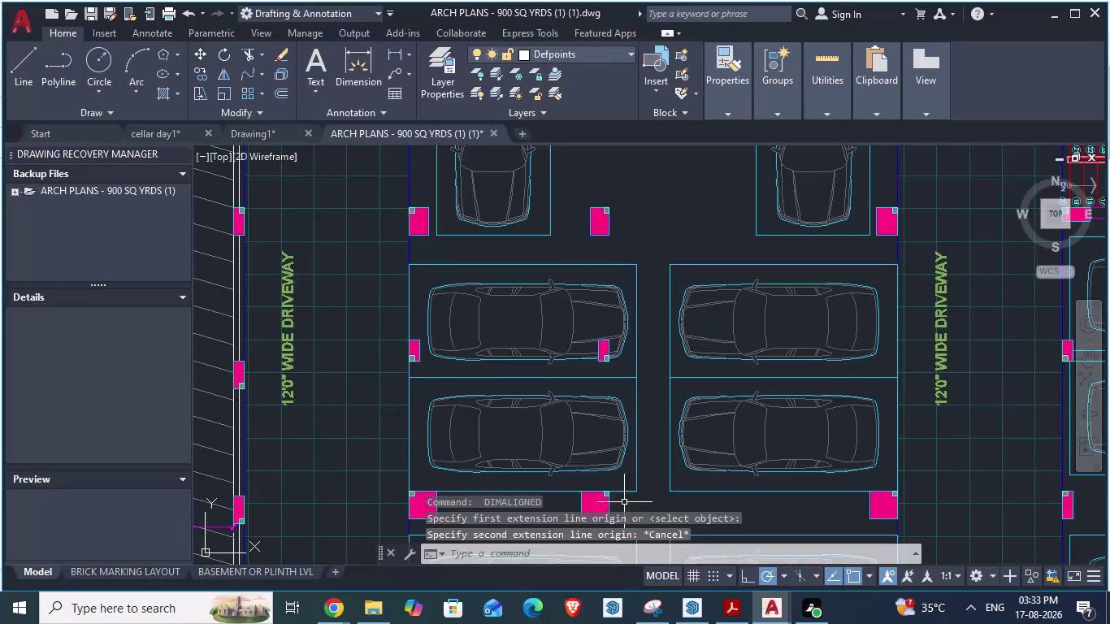
Measure the aligned distance from the cellar column corner to the plan's top edge.
key(space)
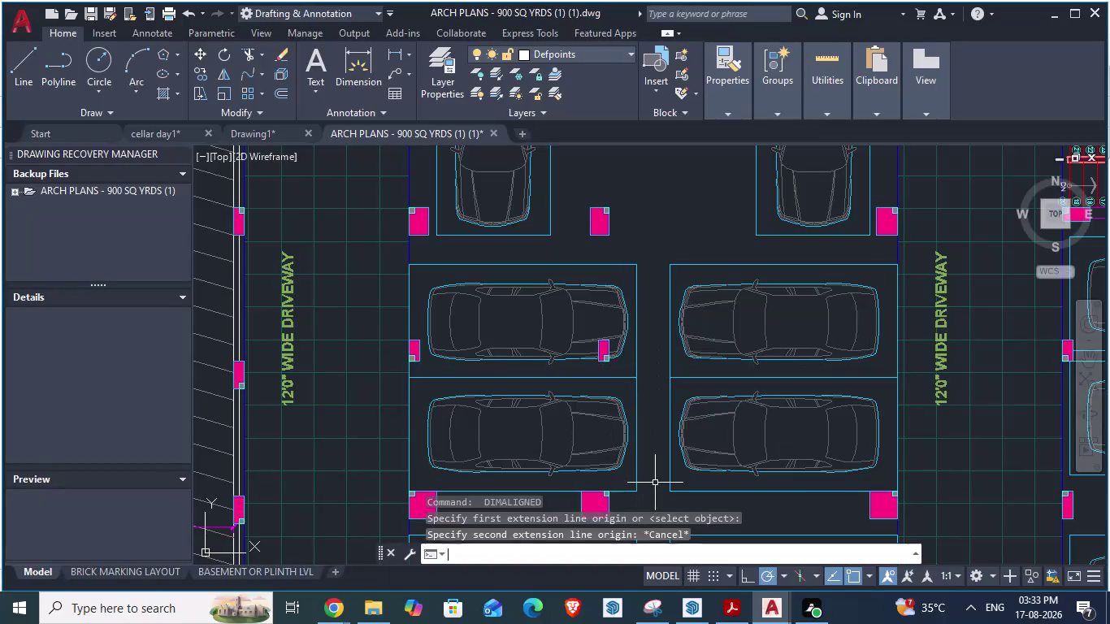
click(608, 487)
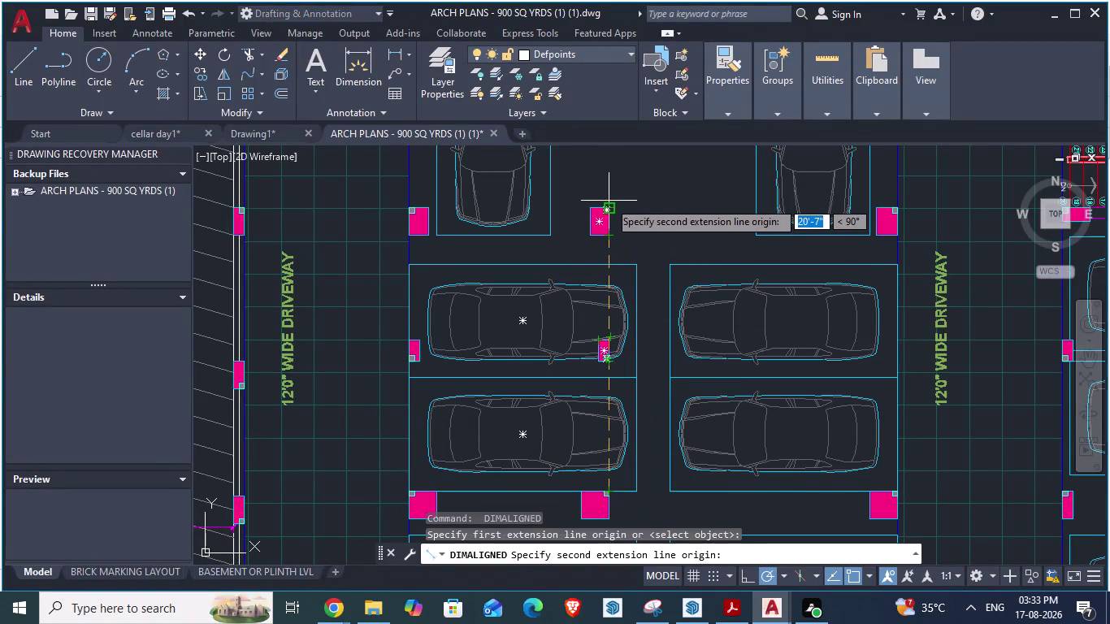
scroll(down, 3)
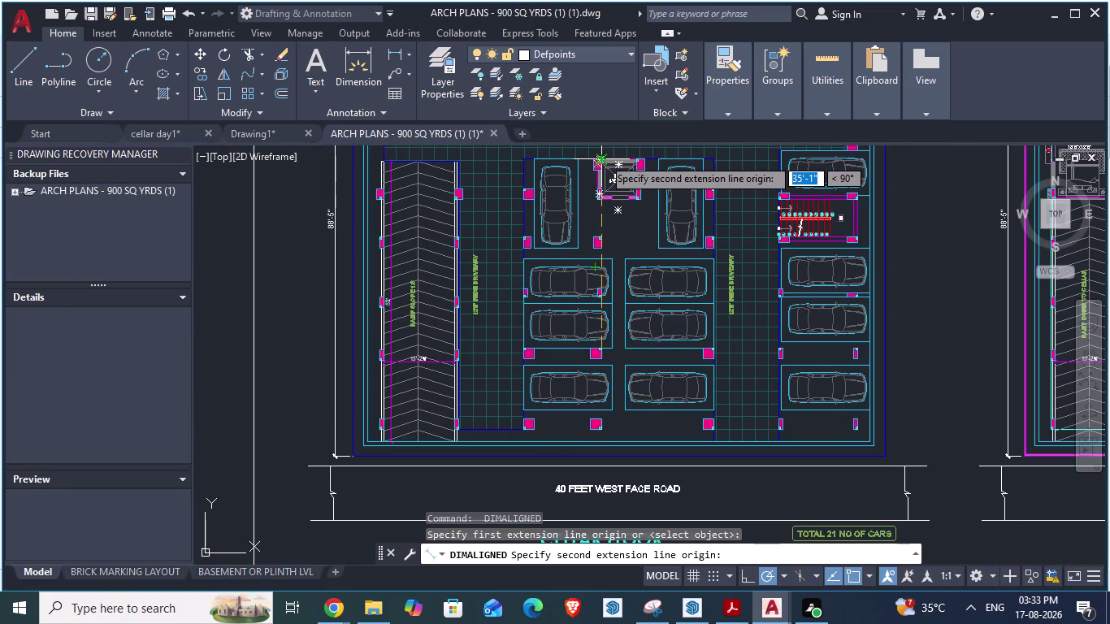
scroll(up, 3)
scroll(down, 3)
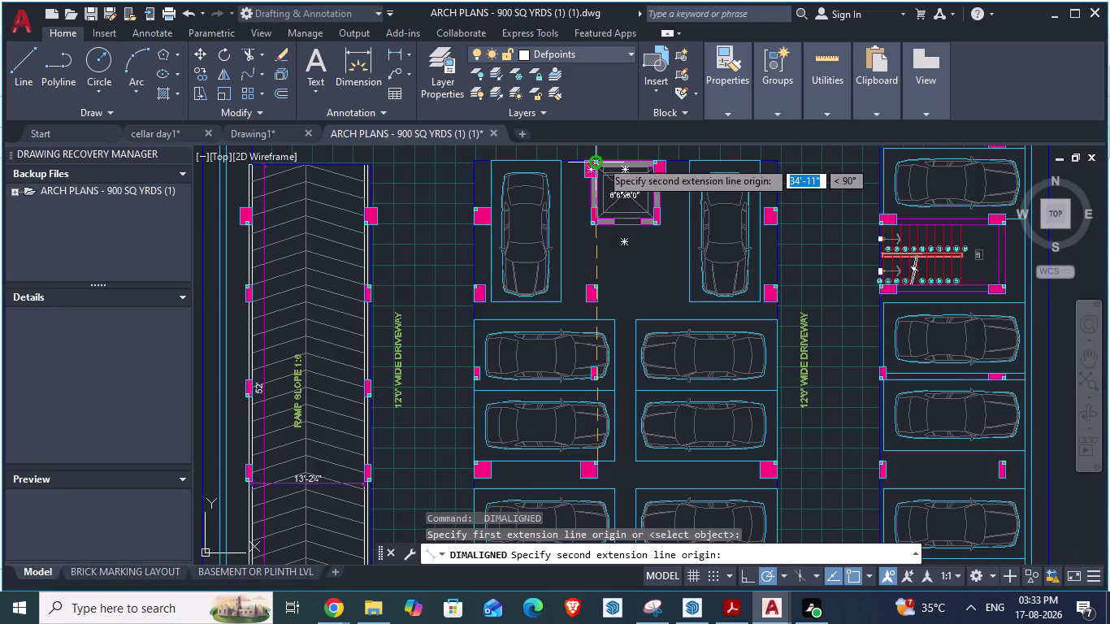
scroll(down, 3)
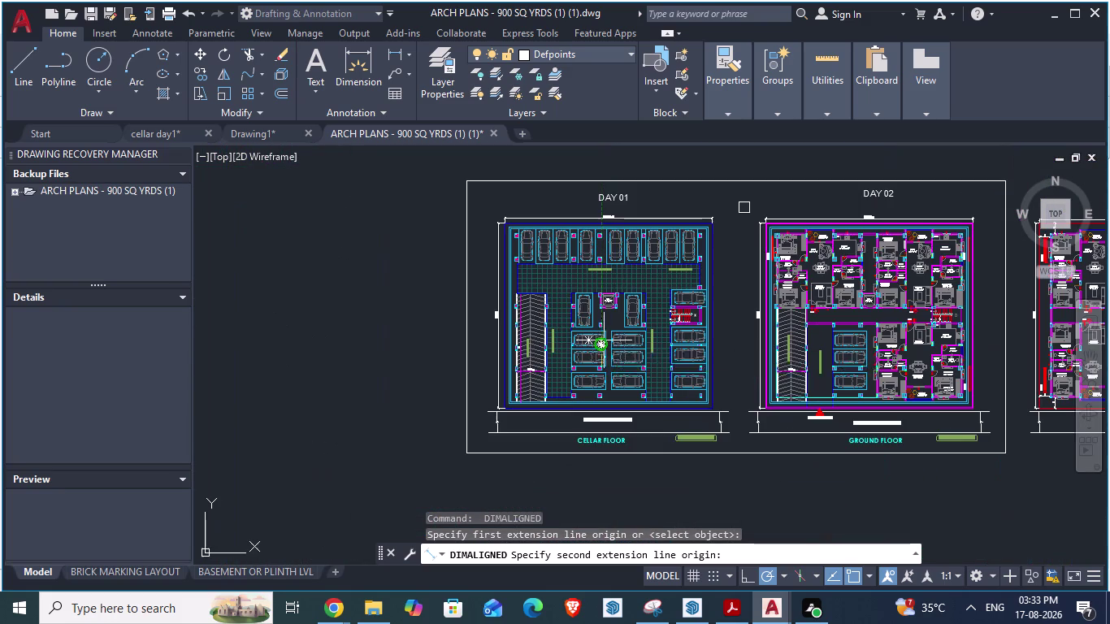
scroll(up, 3)
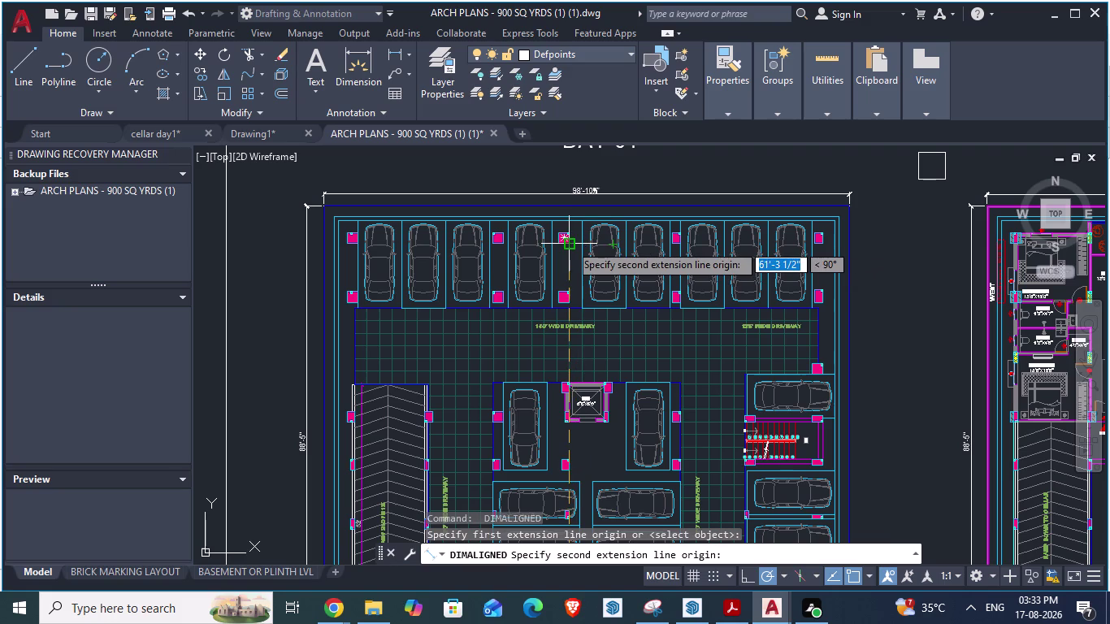
scroll(down, 3)
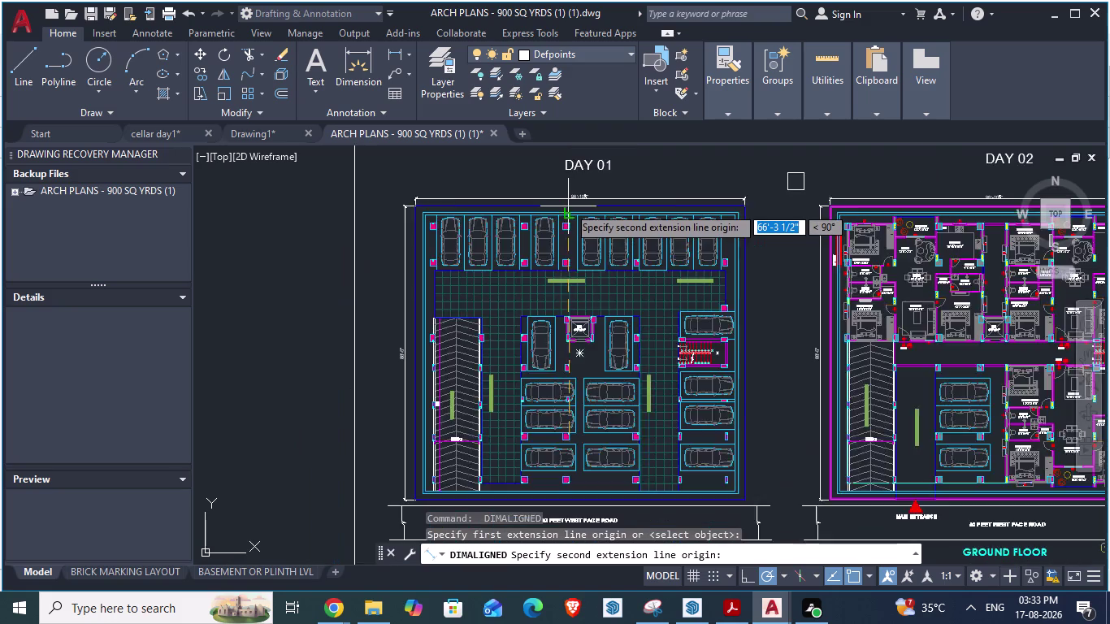
scroll(down, 3)
scroll(up, 3)
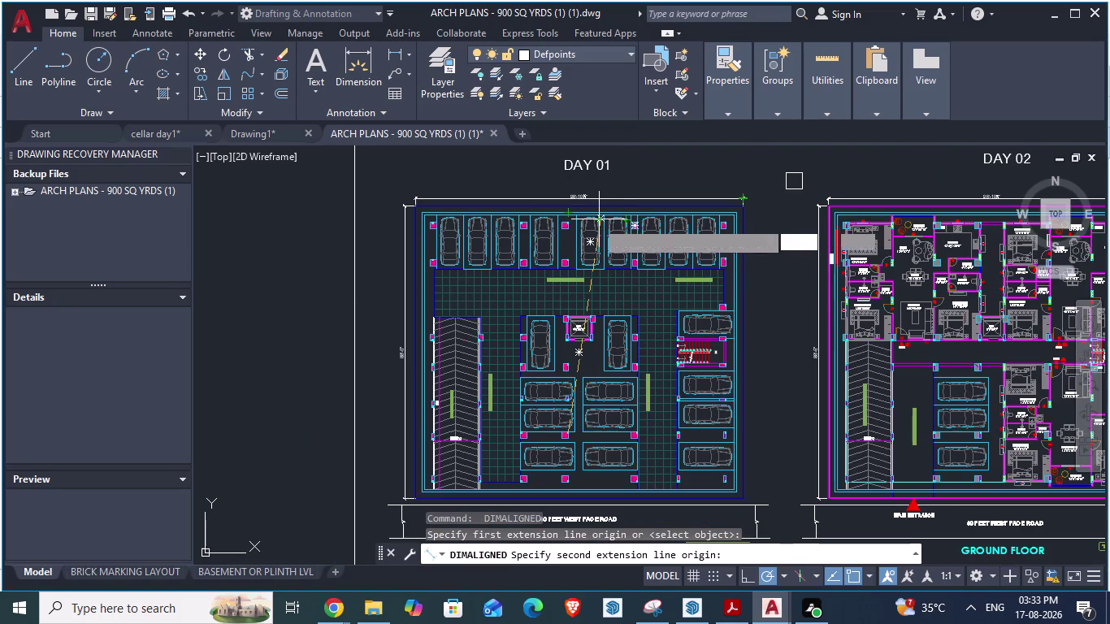
key(Escape)
Zoom around the floor plan, then switch windows toward SketchUp.
scroll(up, 3)
scroll(down, 3)
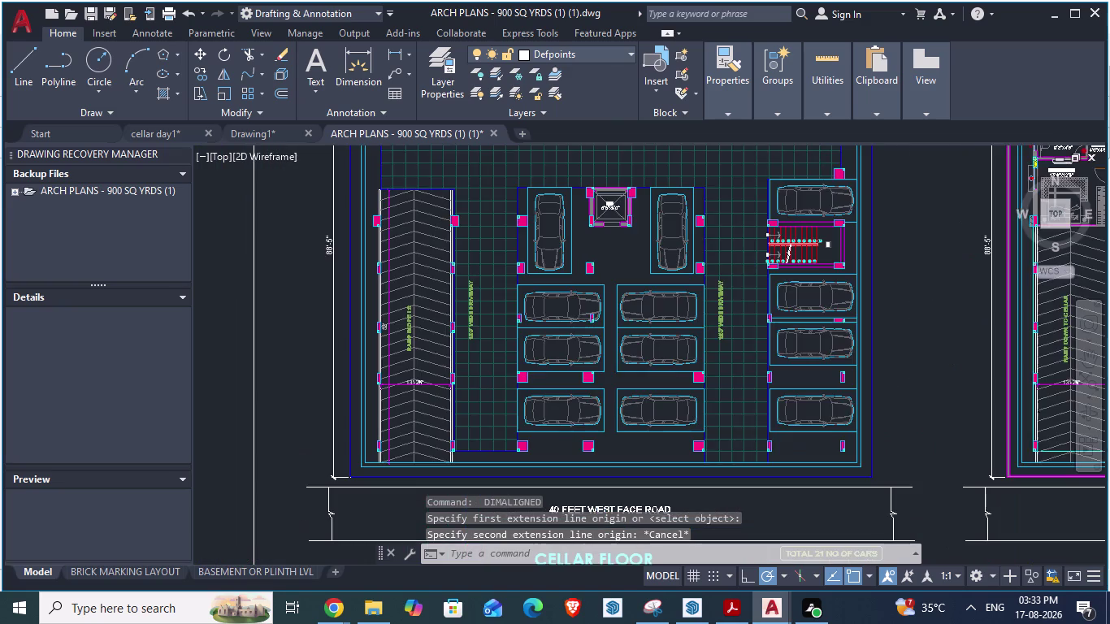
scroll(up, 3)
scroll(up, 3)
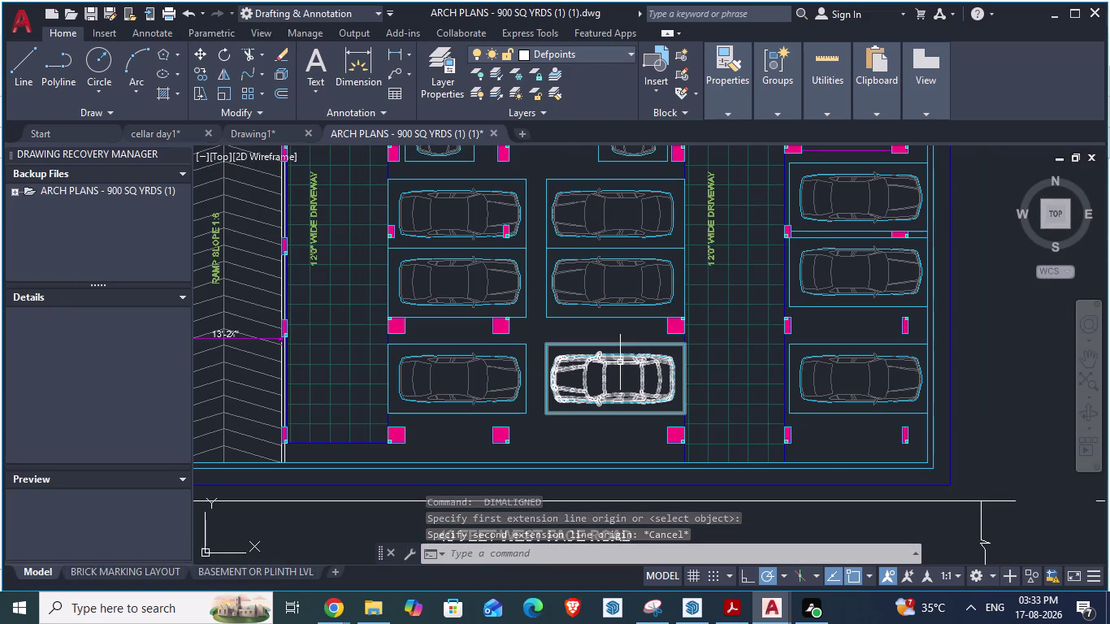
scroll(down, 3)
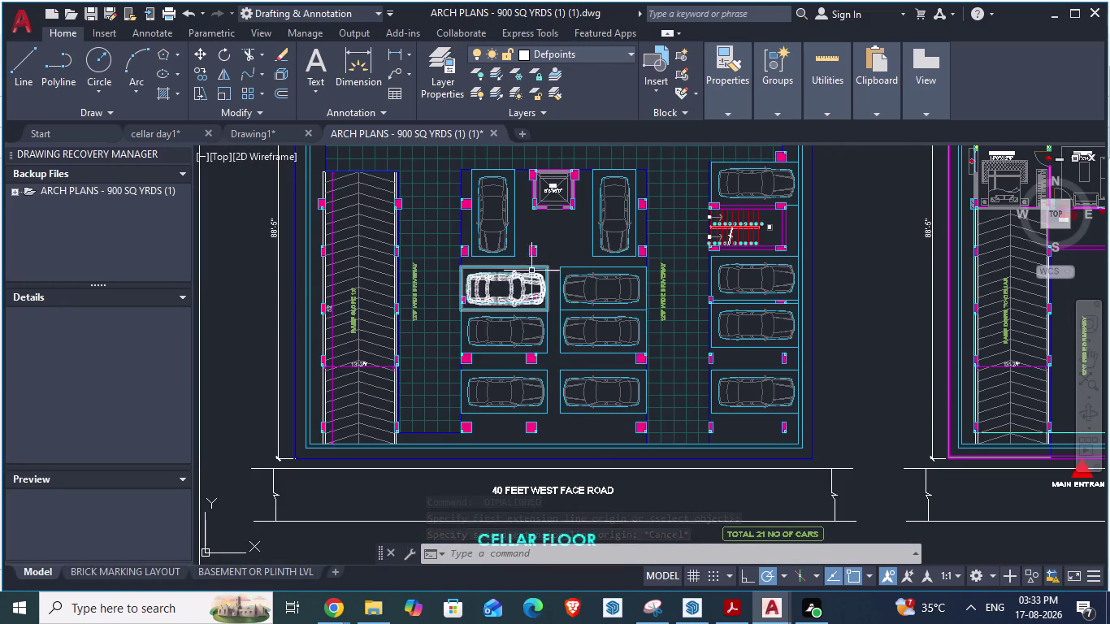
scroll(up, 3)
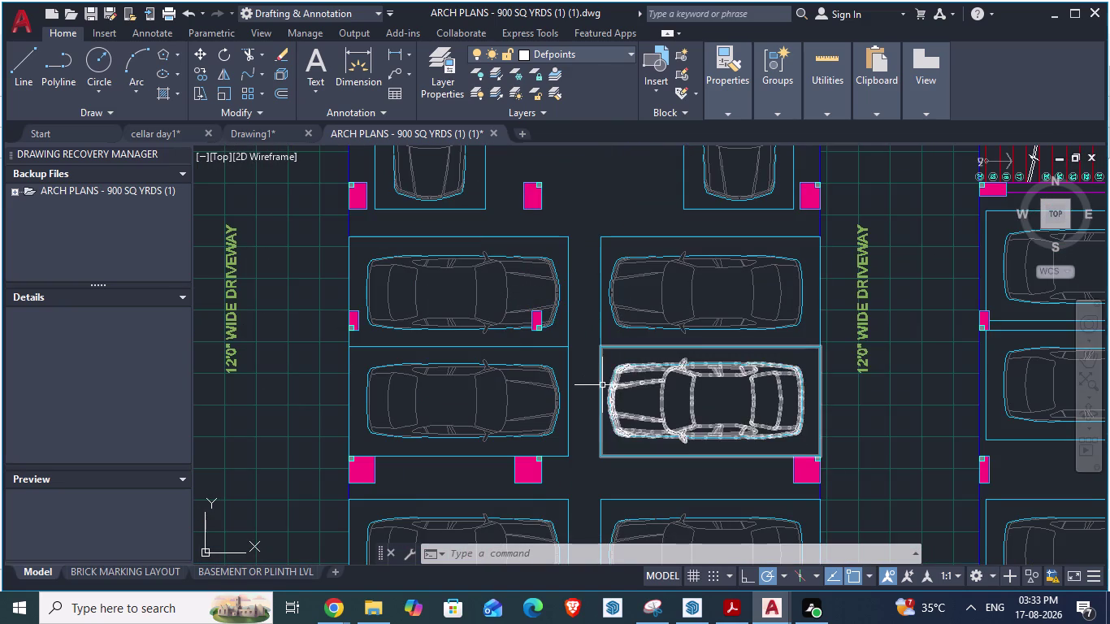
key(alt+Tab)
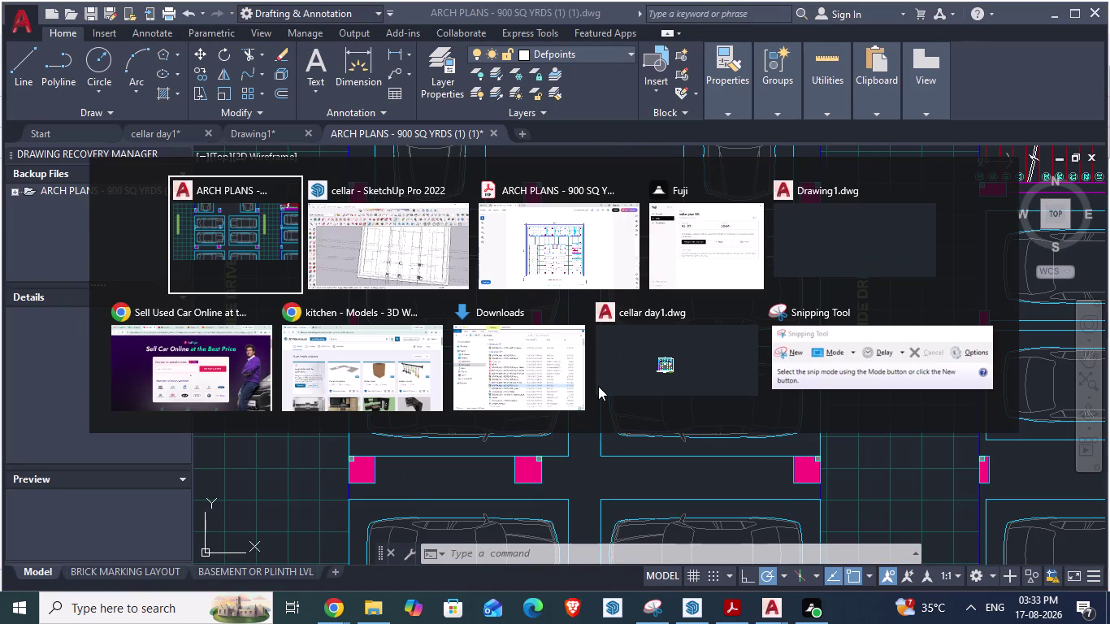
In SketchUp, orbit to a top-down view and zoom in on the column.
key(alt+Tab)
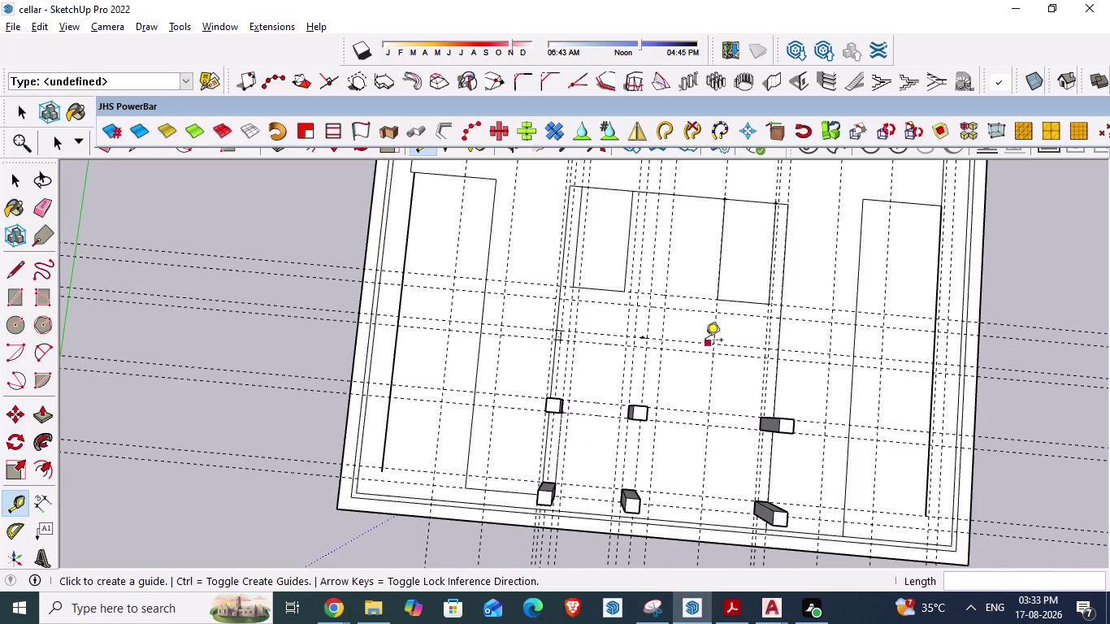
scroll(up, 3)
scroll(down, 3)
middle_drag(614, 410, 636, 423)
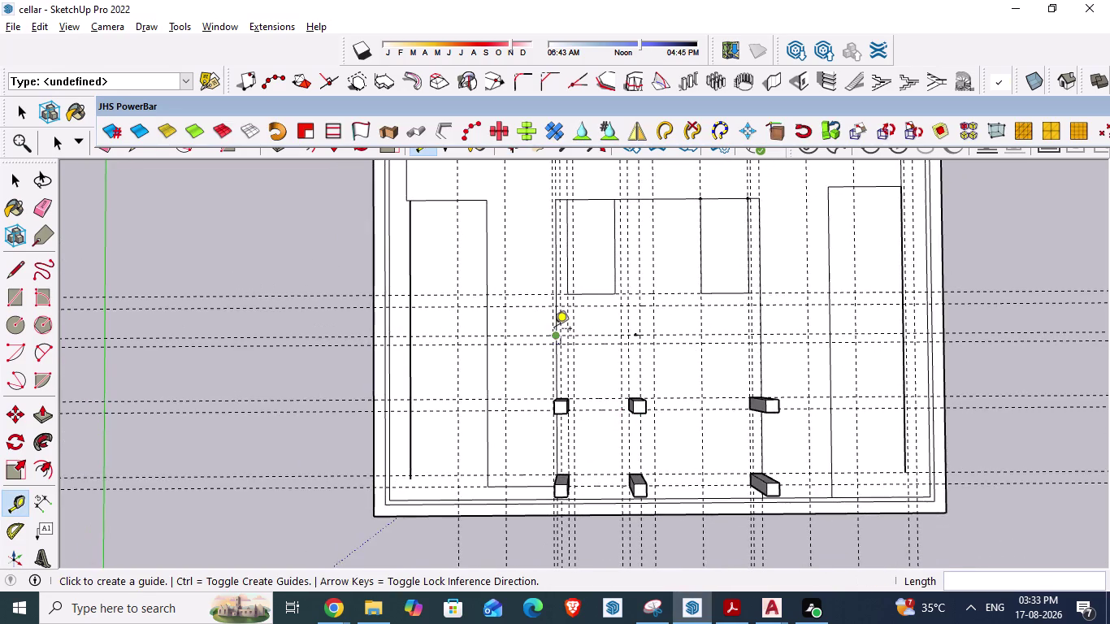
scroll(up, 3)
scroll(up, 3)
scroll(up, 3)
scroll(up, 3)
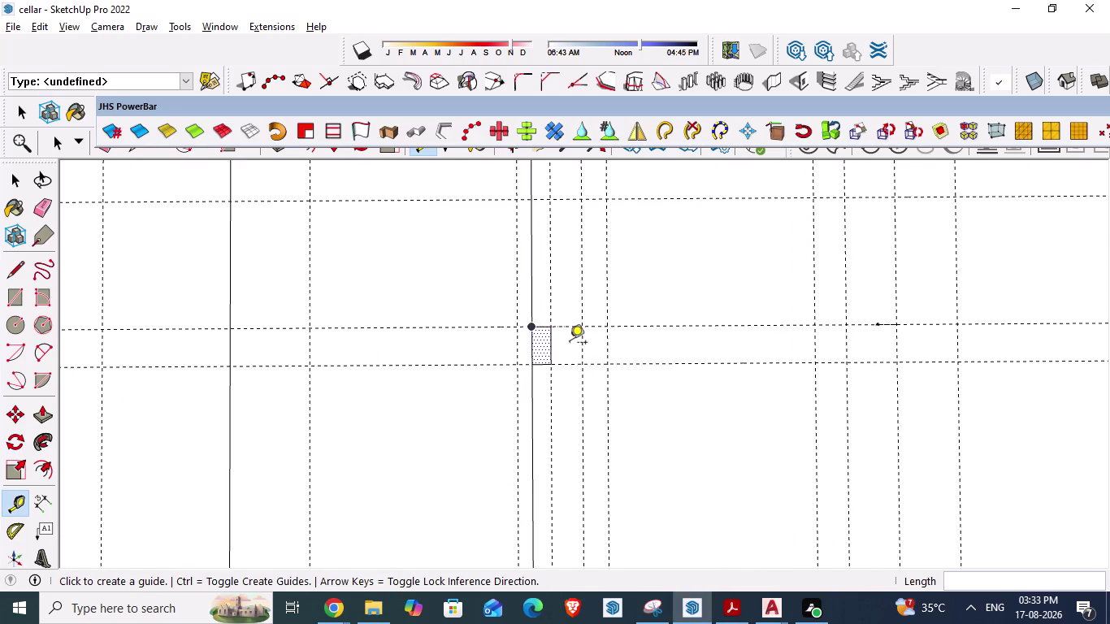
key(Escape)
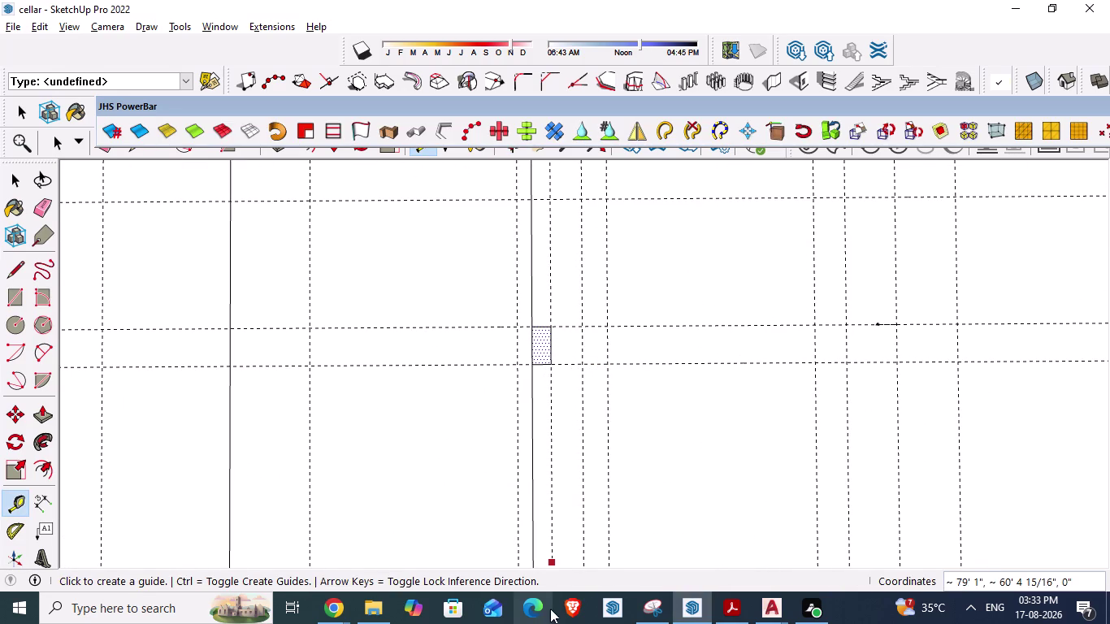
Clear the selection and bring up the 1001bit Build Wall dialog.
scroll(down, 3)
key(space)
scroll(down, 3)
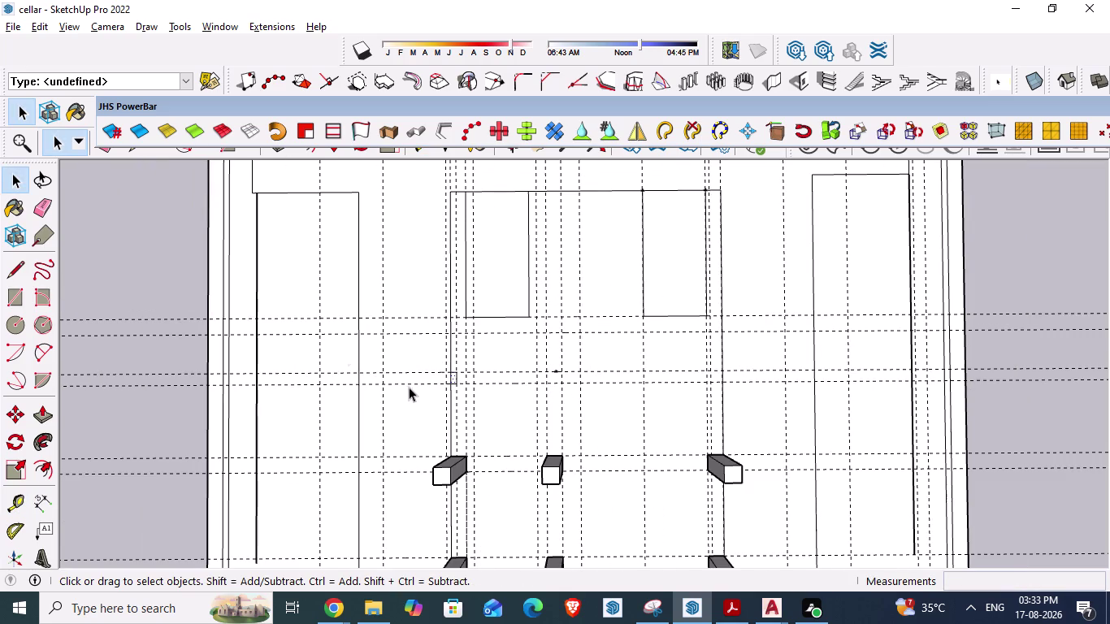
click(135, 252)
scroll(up, 3)
scroll(up, 3)
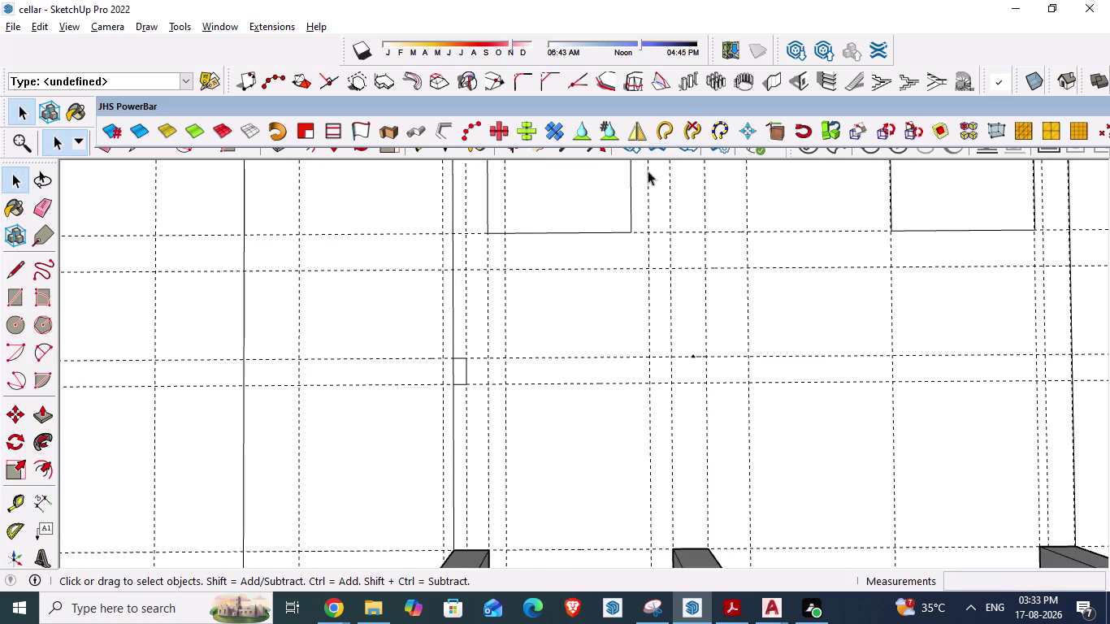
click(781, 75)
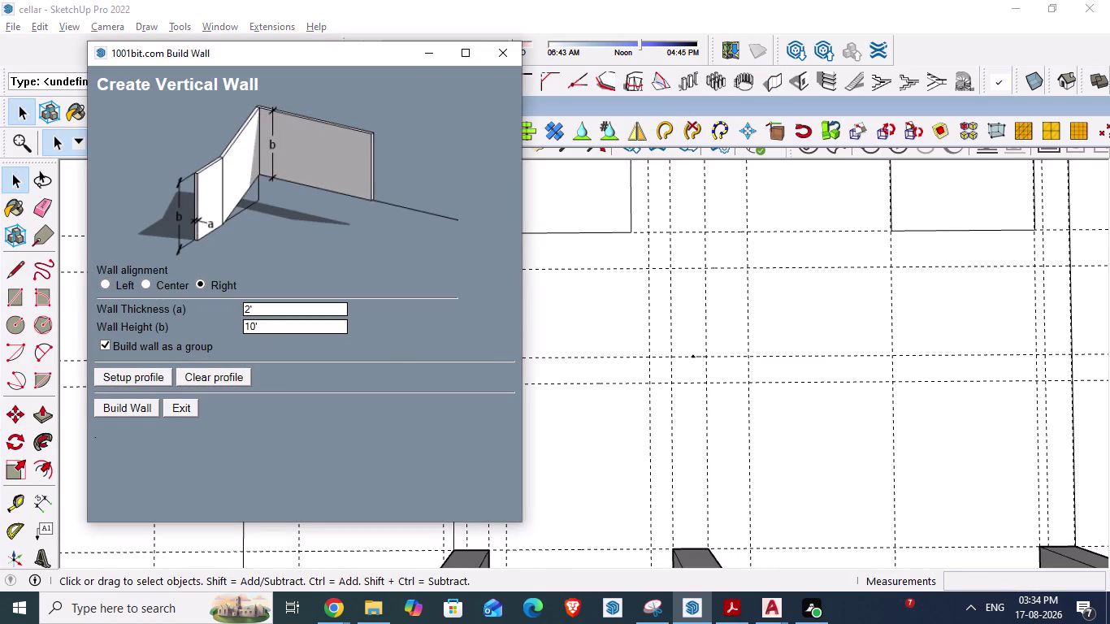
Set wall thickness to 9" and draw a trial wall at the column corner.
drag(259, 305, 219, 301)
text(9")
key(Return)
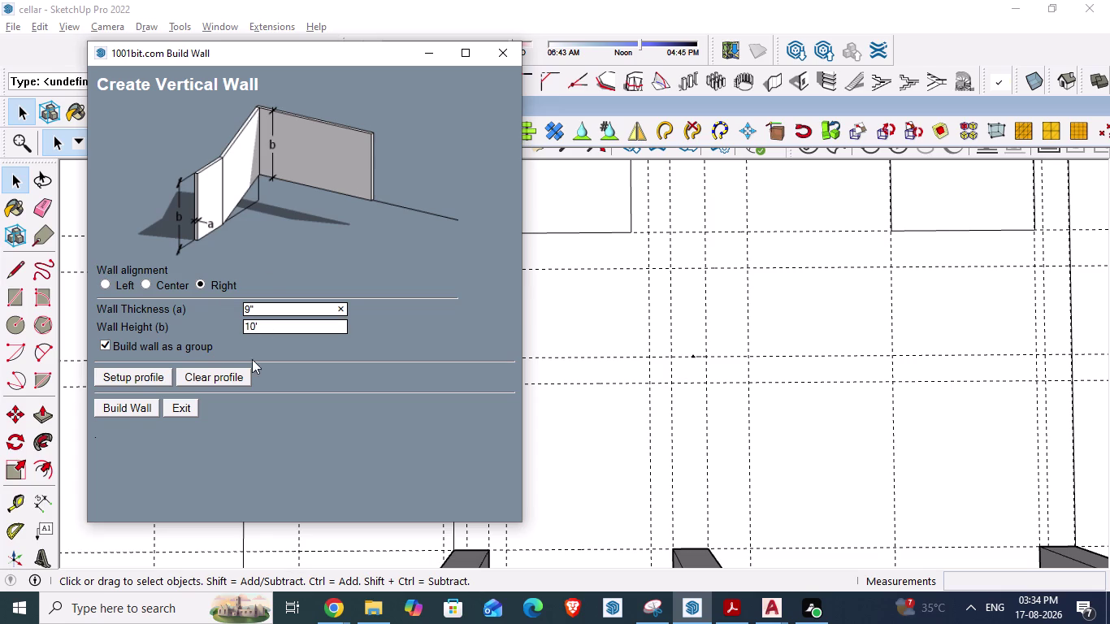
click(120, 406)
scroll(up, 3)
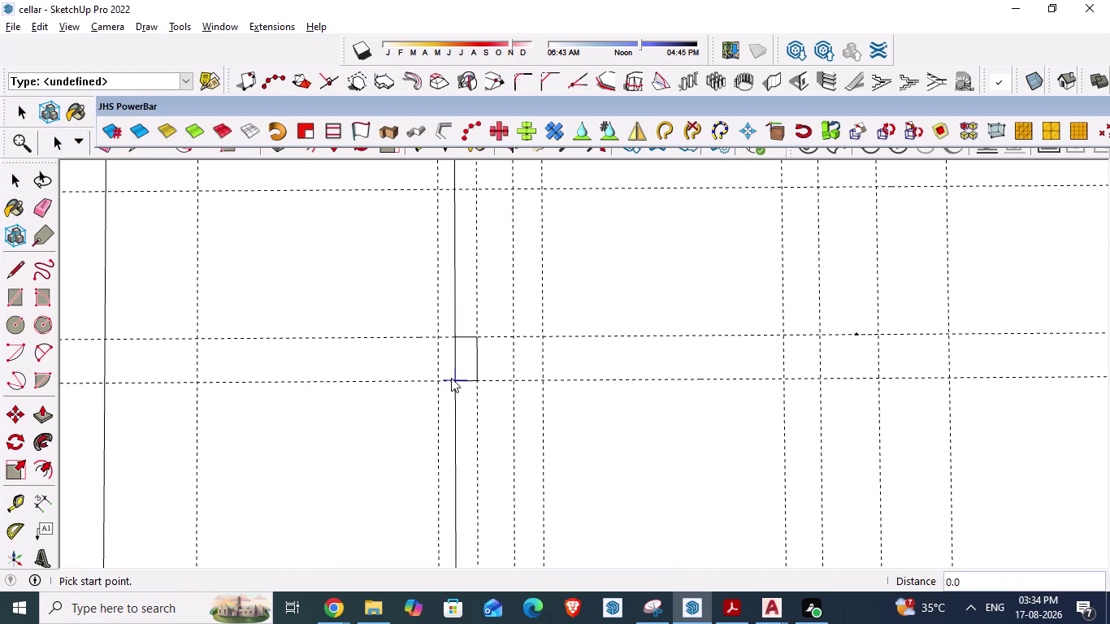
click(451, 378)
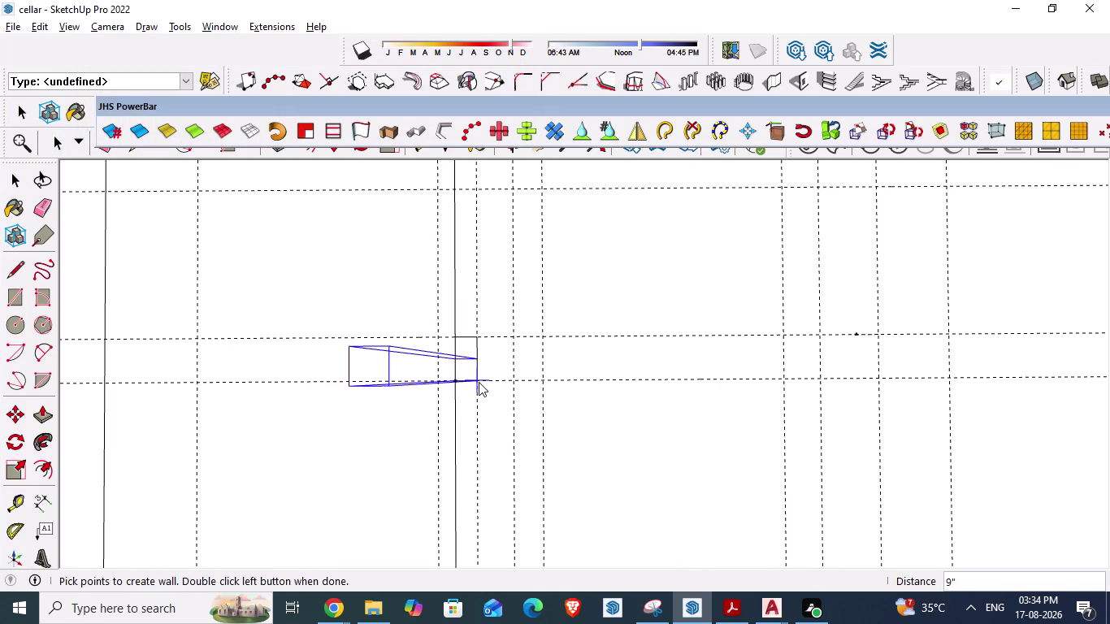
double_click(476, 382)
scroll(down, 3)
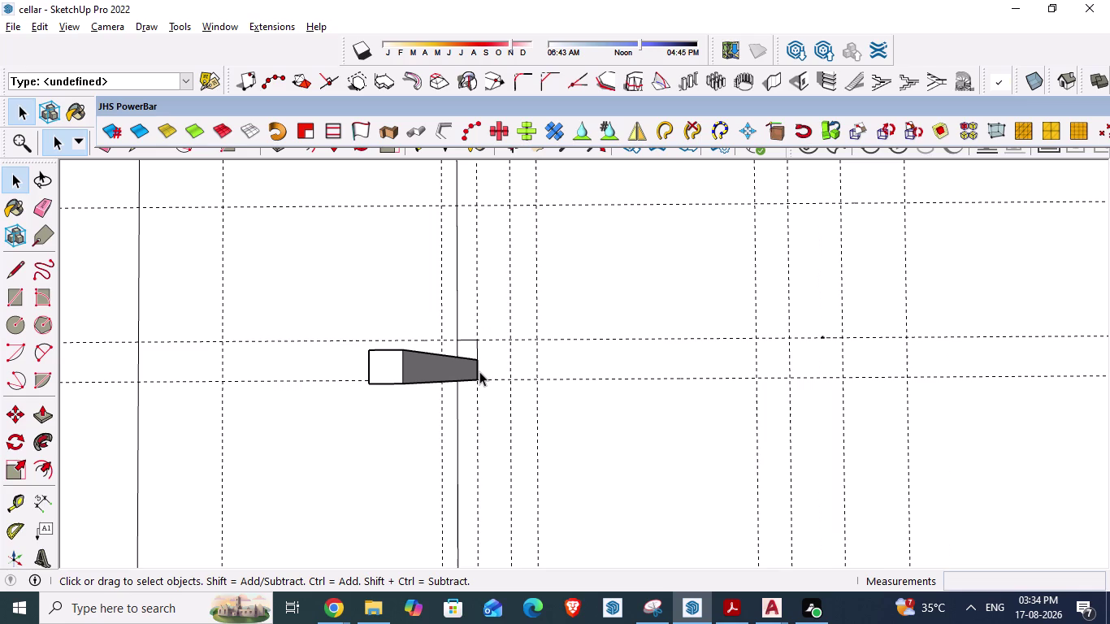
Undo the trial wall back to the column outline.
key(ctrl+z)
key(ctrl+z)
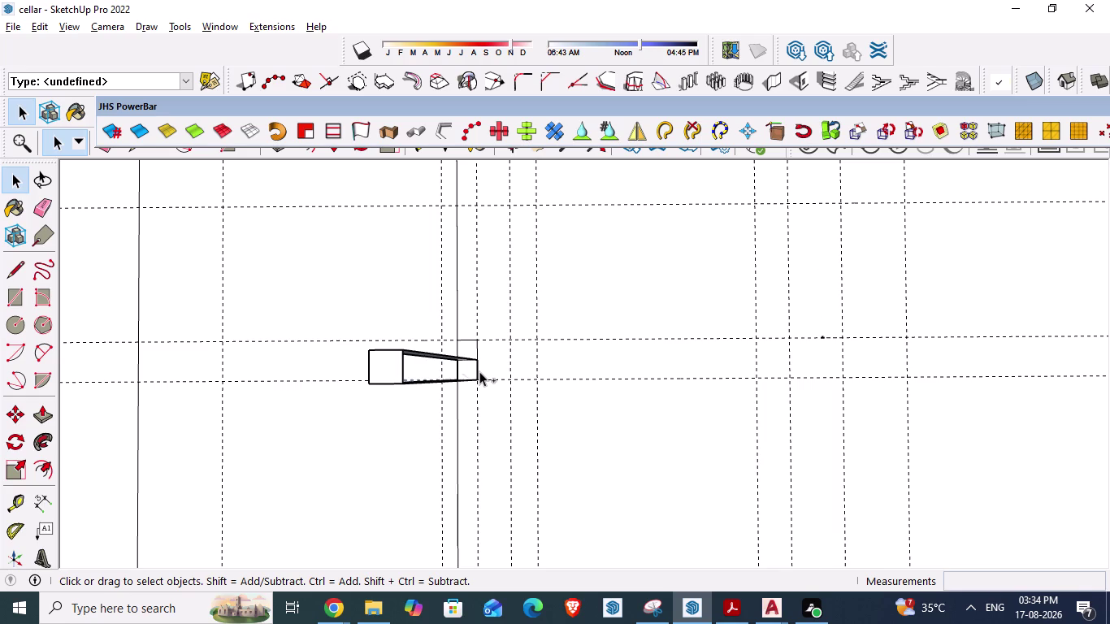
key(ctrl+z)
key(ctrl+z)
key(ctrl+z)
key(ctrl+z)
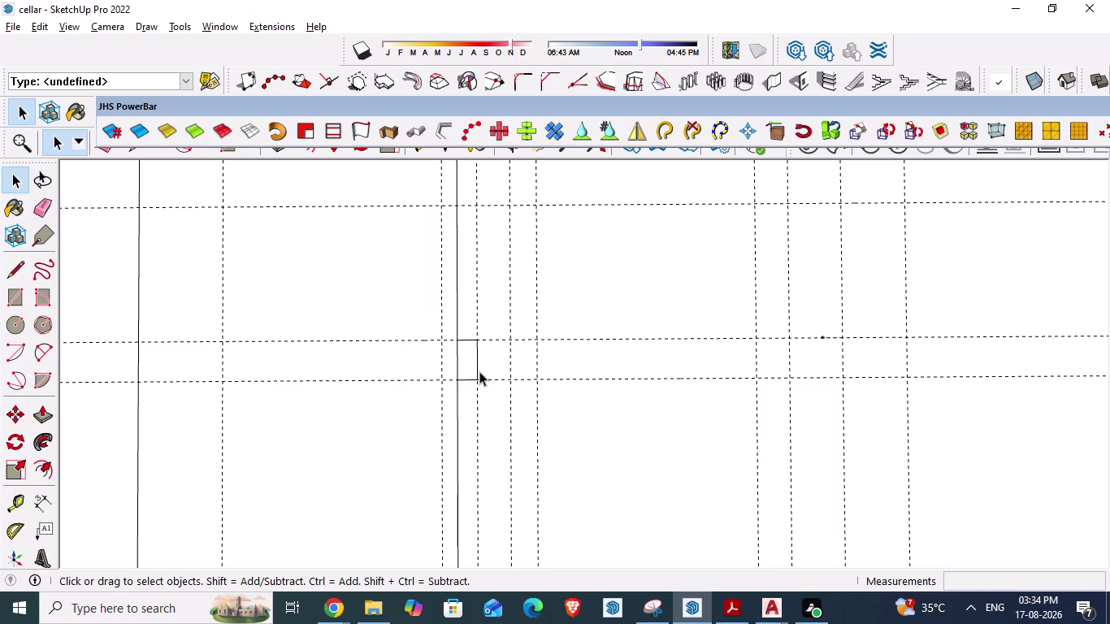
scroll(up, 3)
scroll(up, 3)
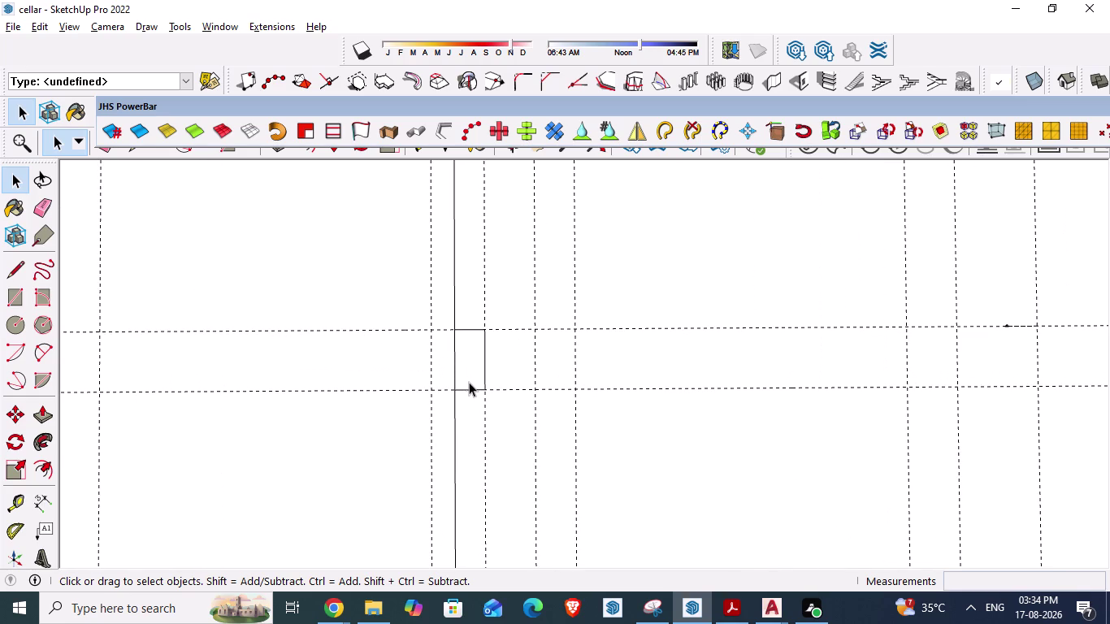
Set the Build Wall thickness to 1'6".
key(t)
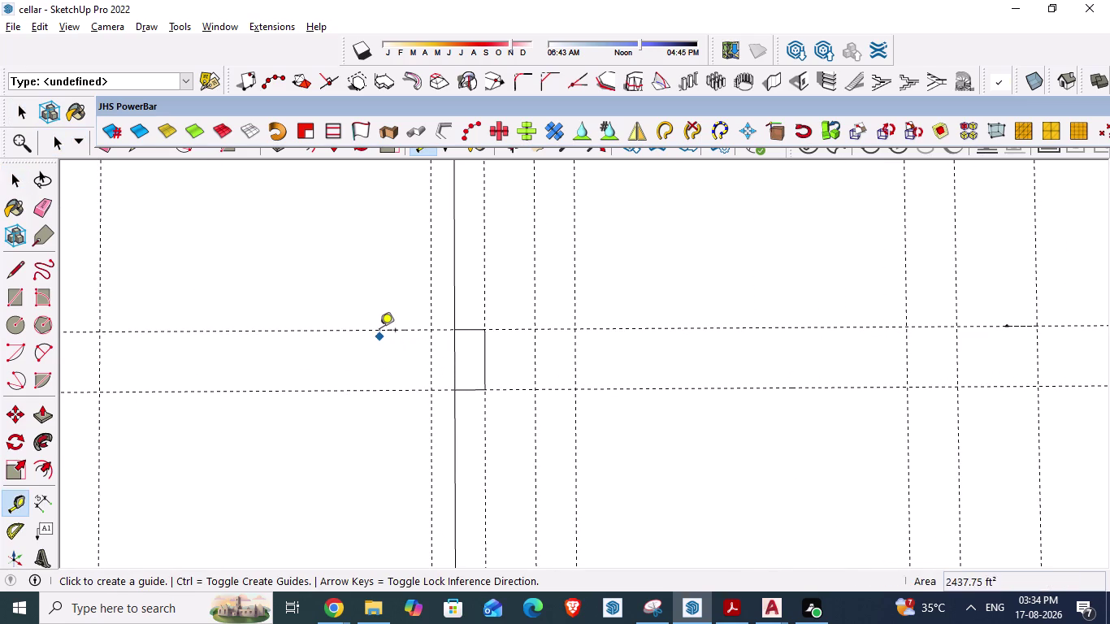
click(380, 326)
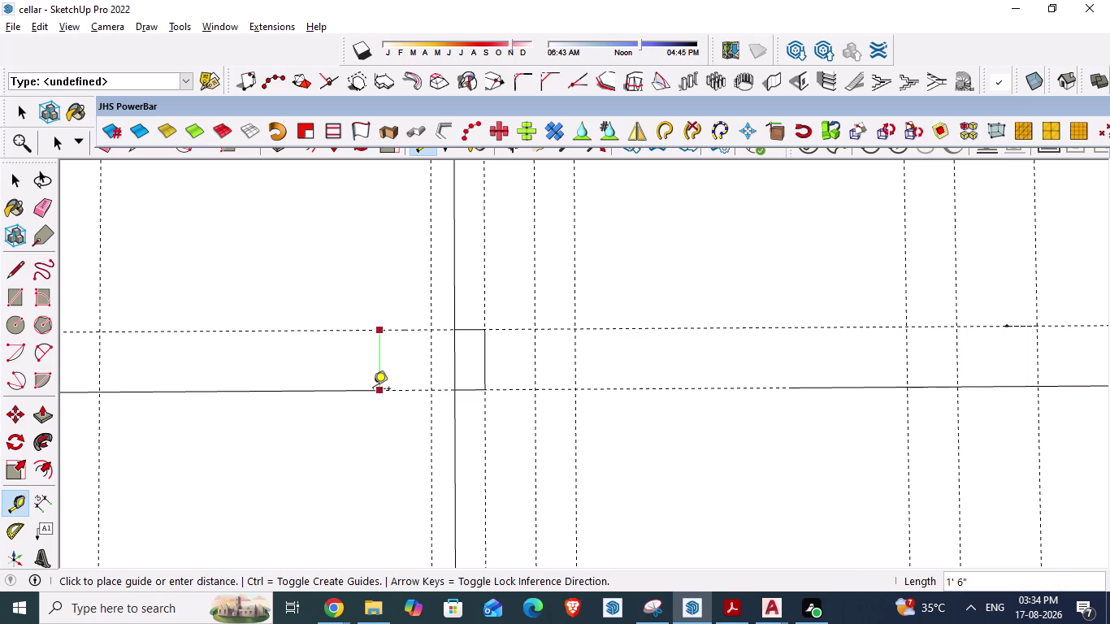
key(Escape)
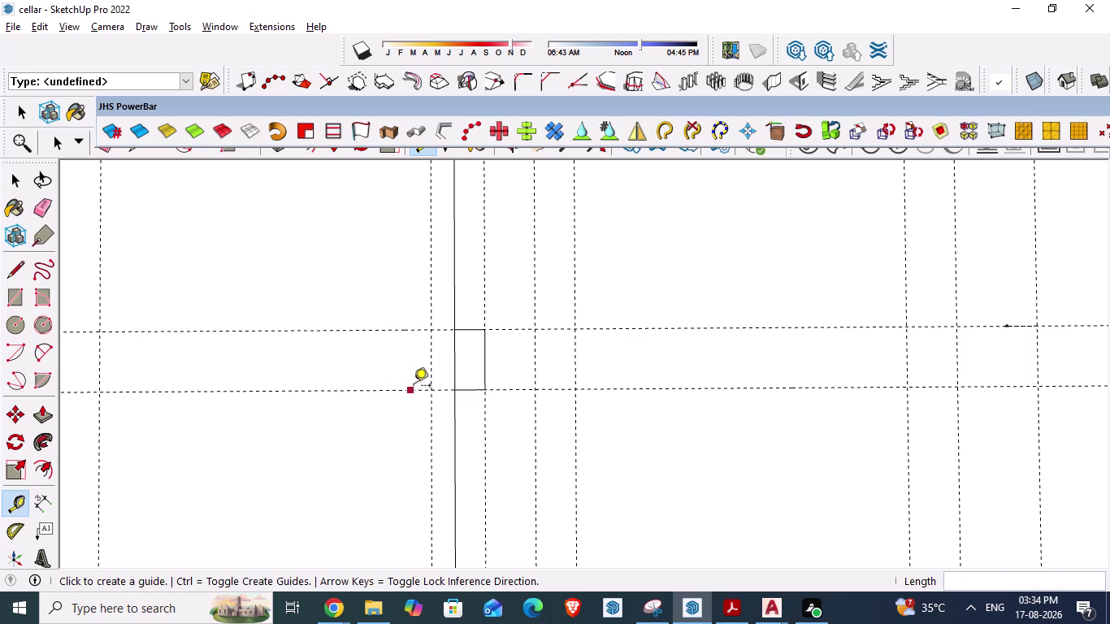
click(776, 82)
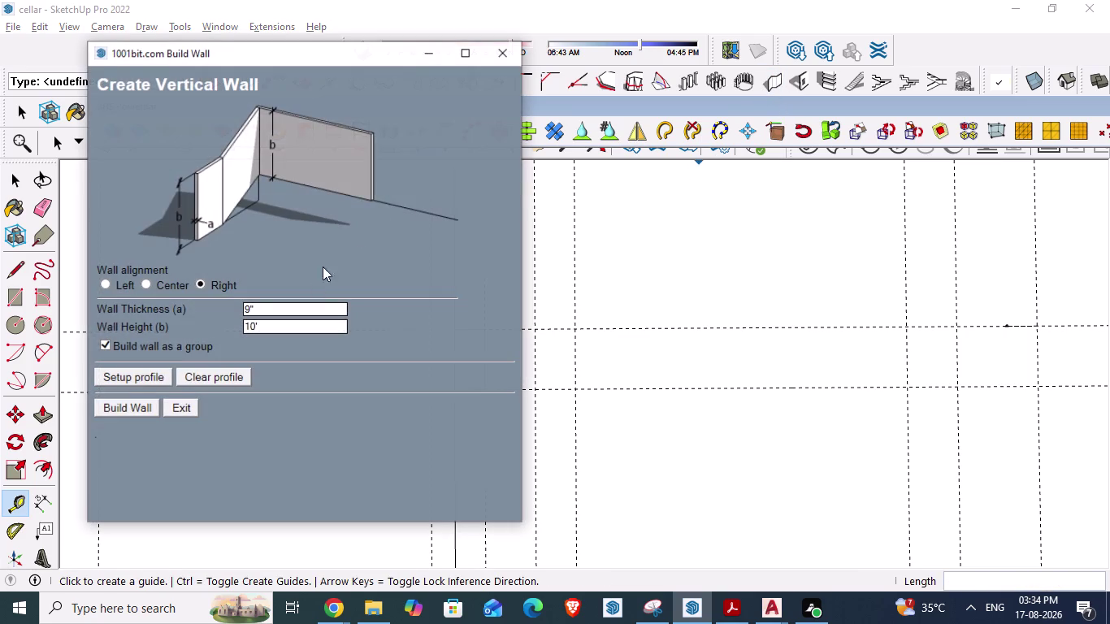
drag(296, 308, 199, 301)
text(1')
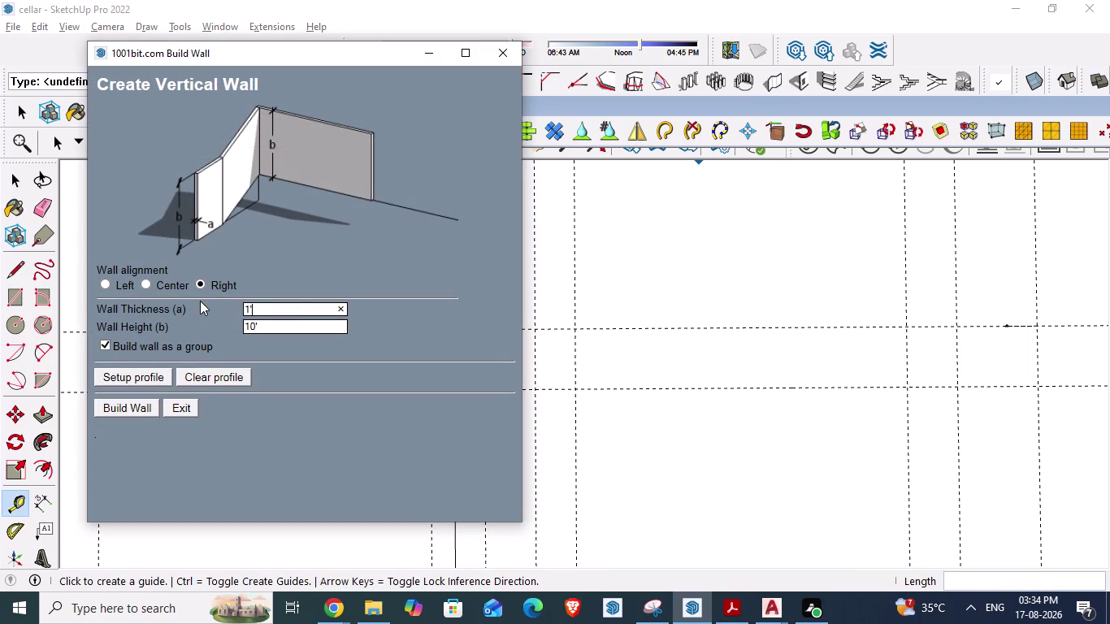
text(6")
key(Return)
Build a wall block from the column corner to its end point.
click(133, 410)
scroll(up, 3)
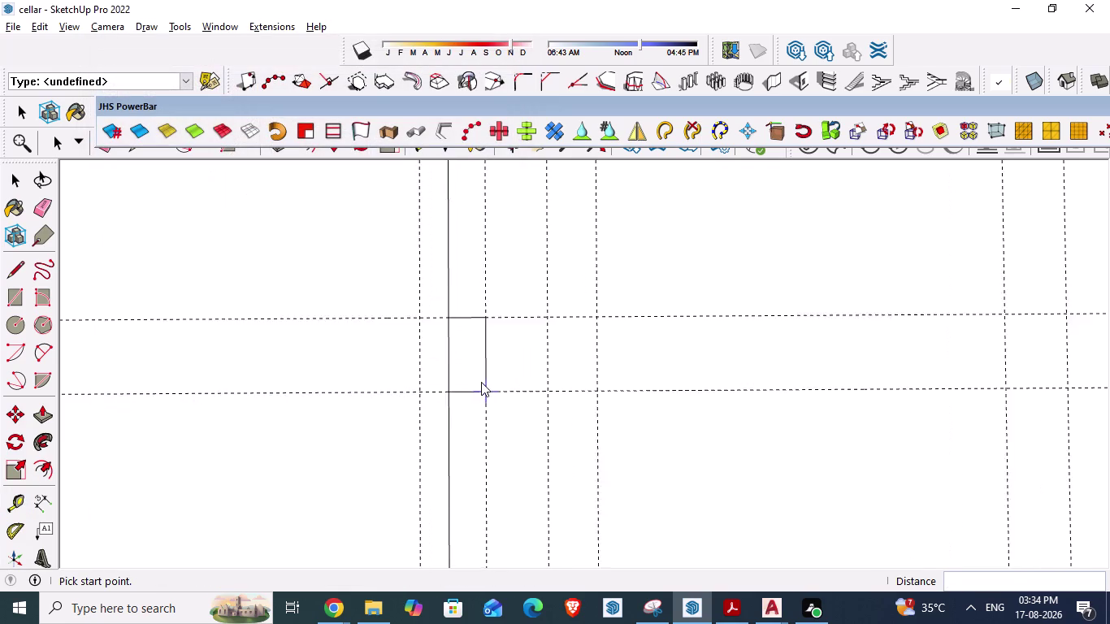
scroll(up, 3)
click(450, 392)
double_click(483, 387)
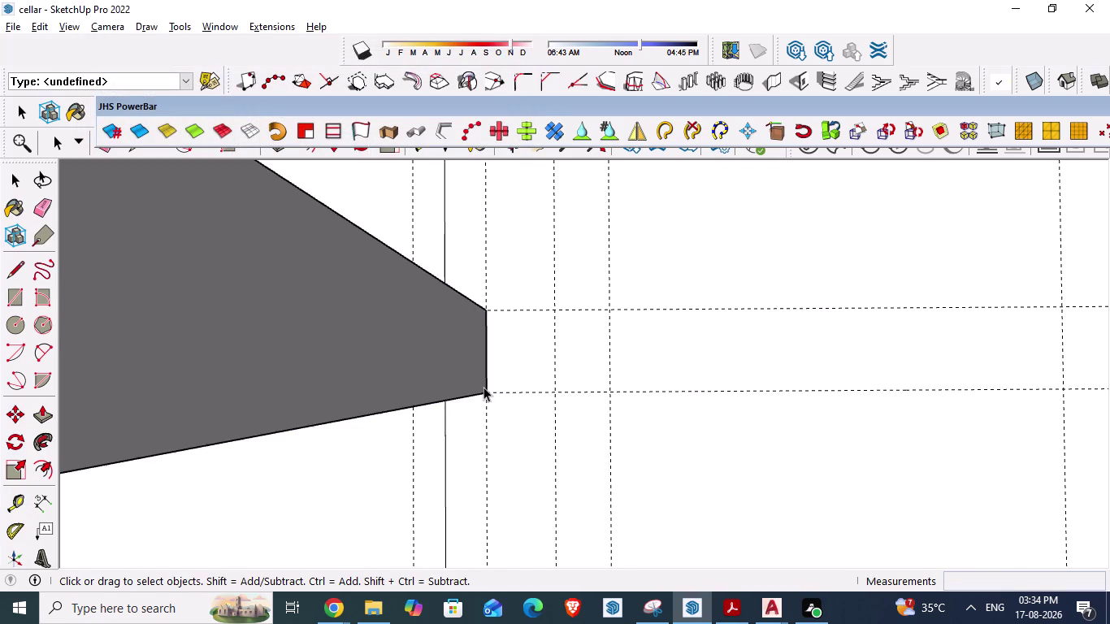
scroll(down, 3)
Orbit to inspect the new block, save the model, and return to AutoCAD.
middle_drag(504, 391, 542, 343)
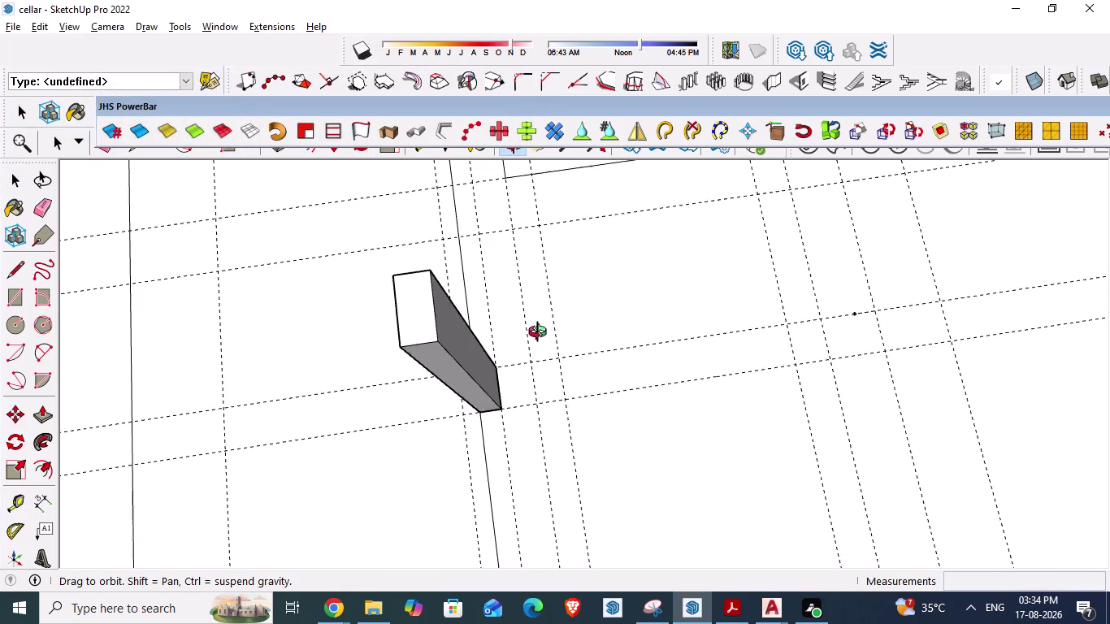
middle_drag(541, 342, 514, 320)
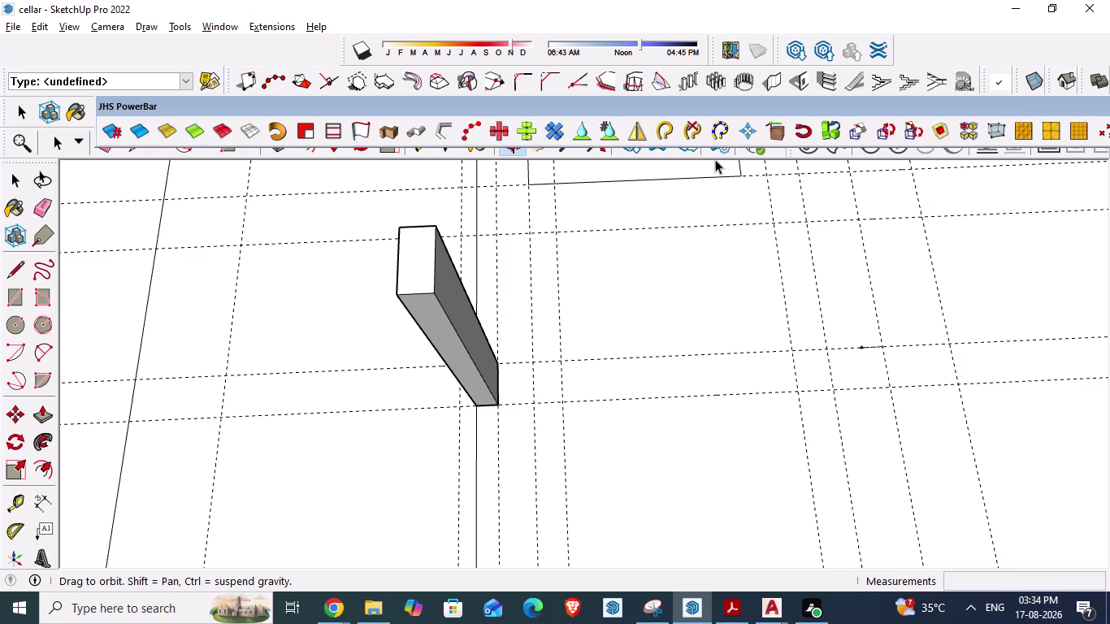
key(ctrl+s)
scroll(down, 3)
middle_drag(507, 394, 489, 443)
scroll(down, 3)
middle_drag(510, 412, 509, 400)
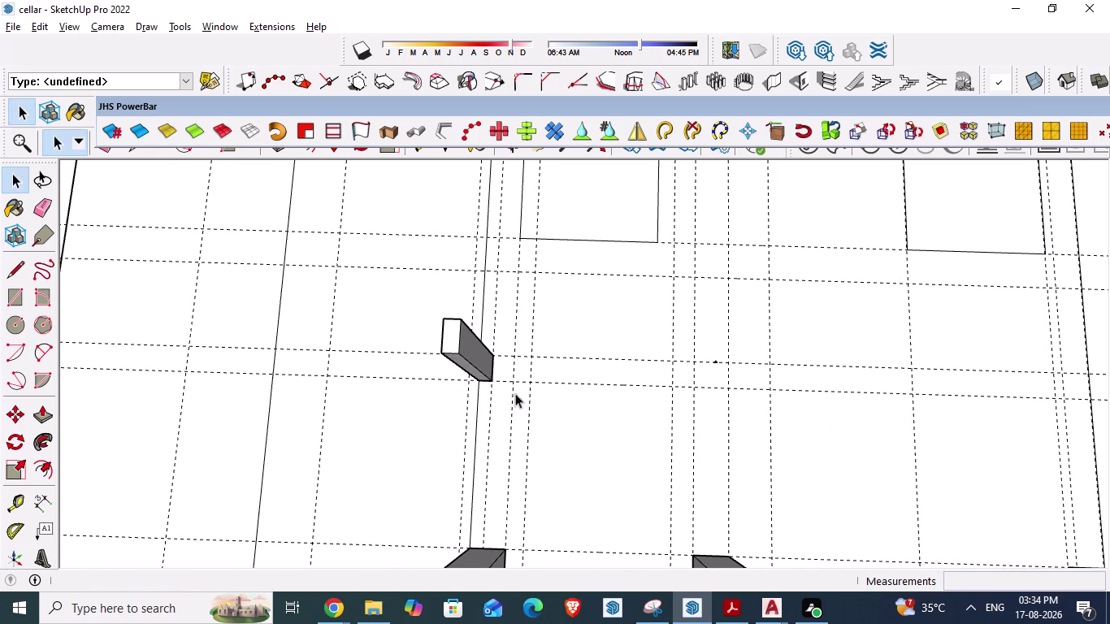
scroll(up, 3)
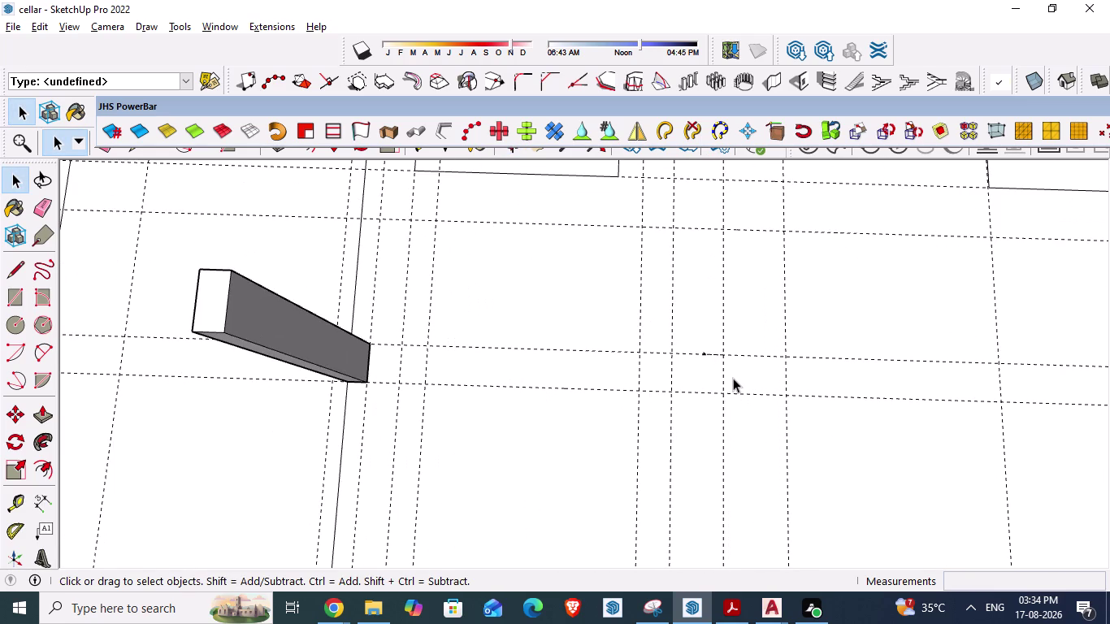
key(alt+Tab)
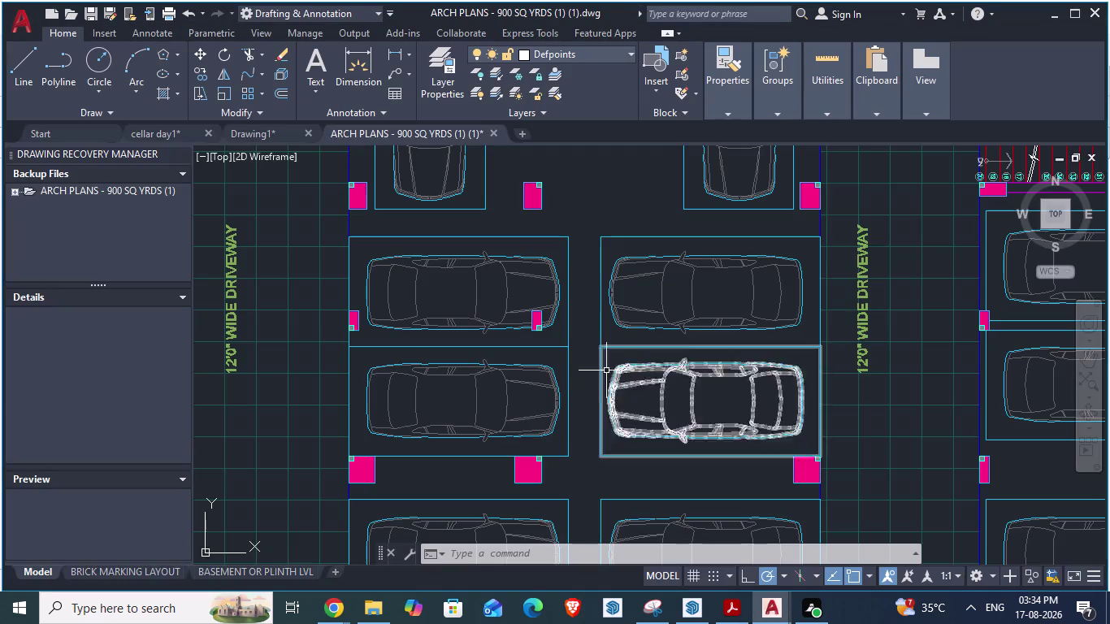
scroll(down, 3)
scroll(up, 3)
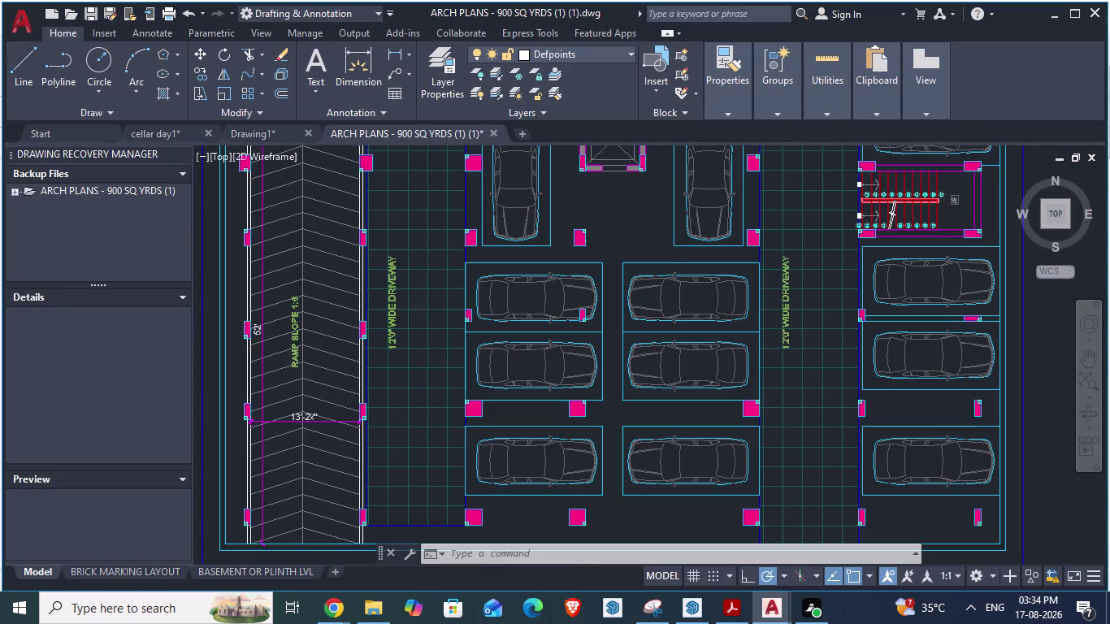
scroll(up, 3)
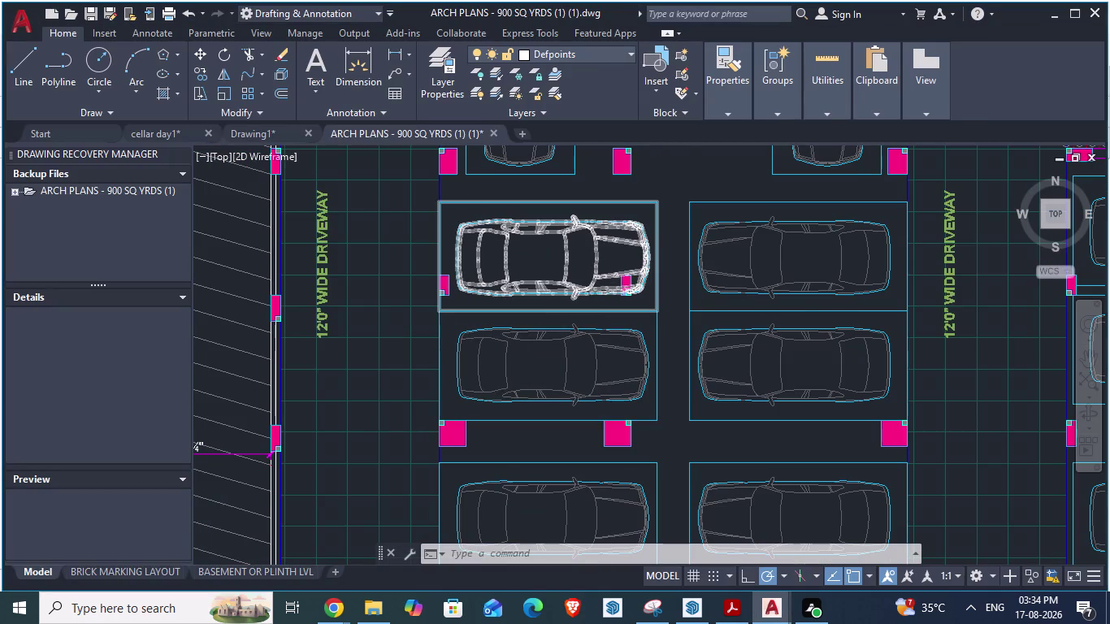
scroll(up, 3)
key(space)
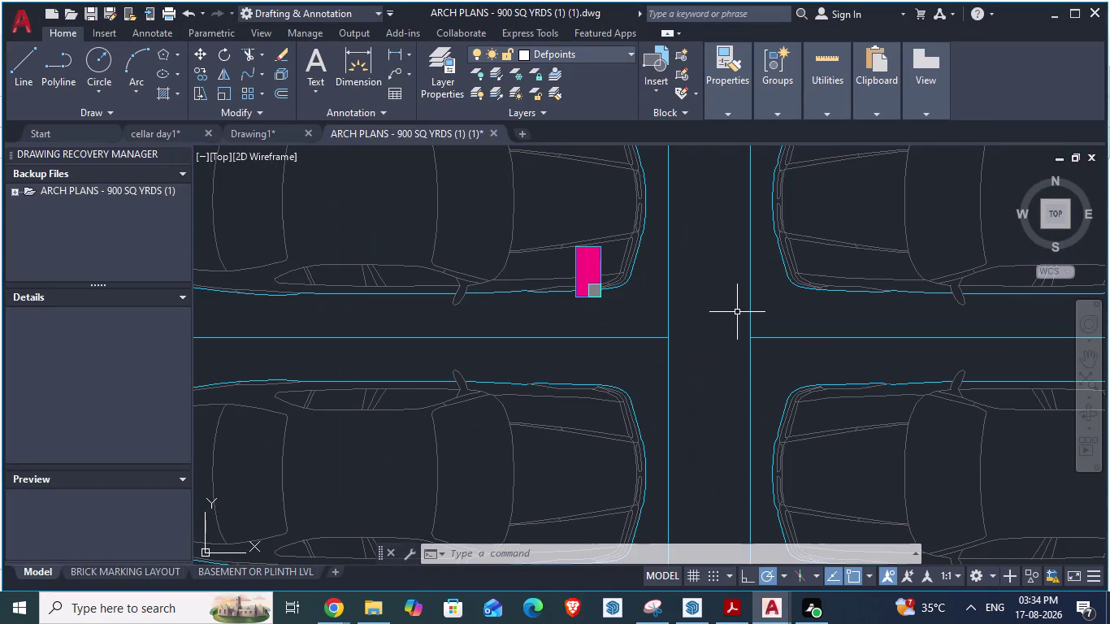
scroll(up, 3)
click(584, 254)
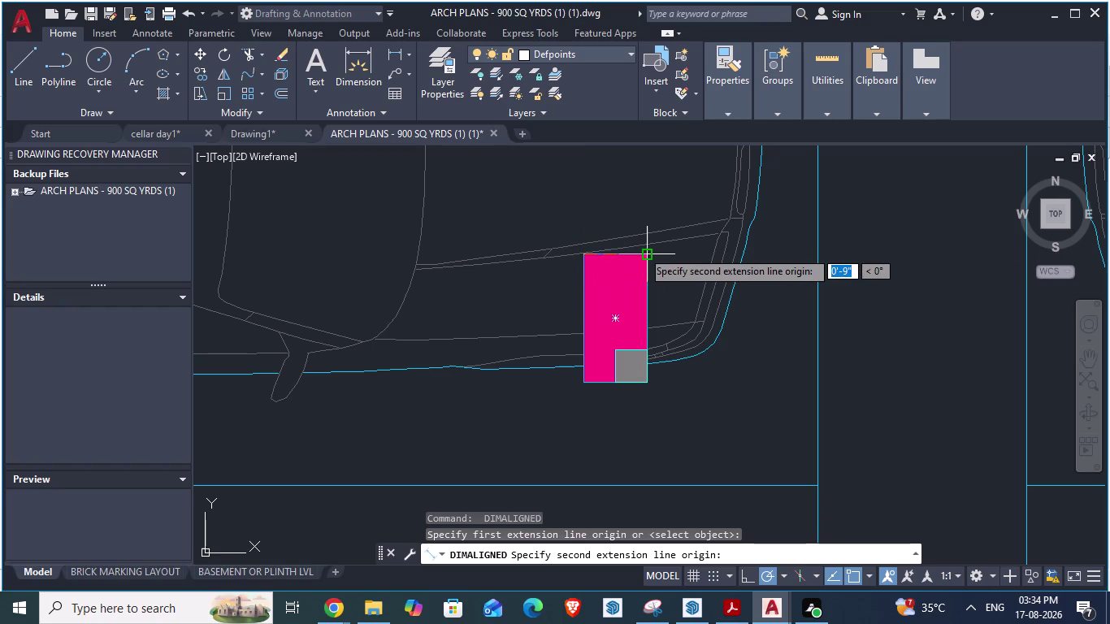
key(Escape)
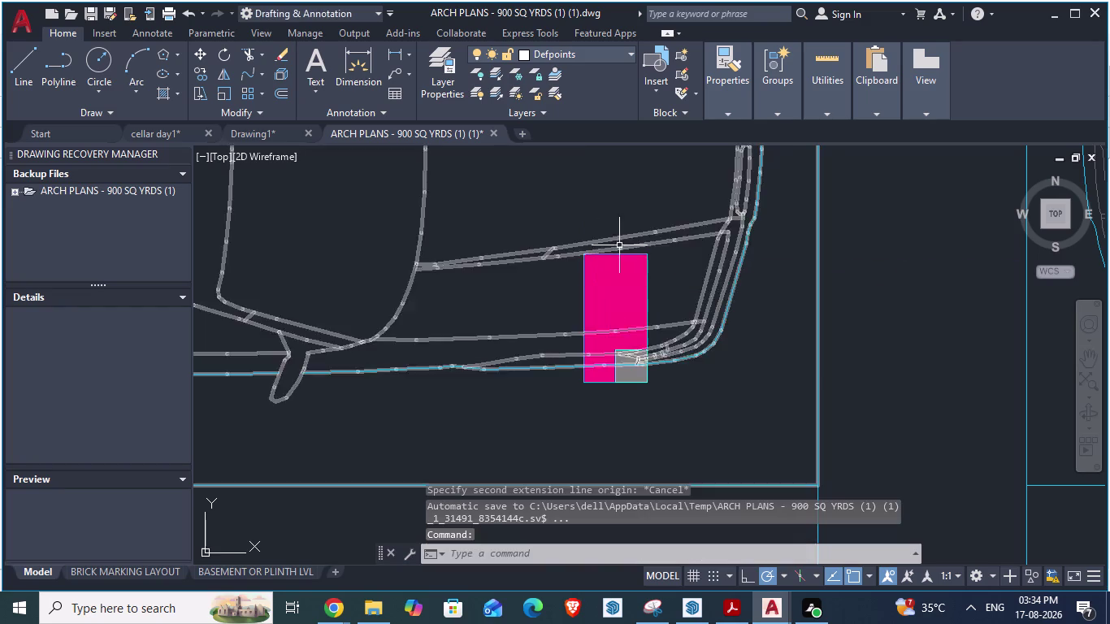
key(space)
click(585, 255)
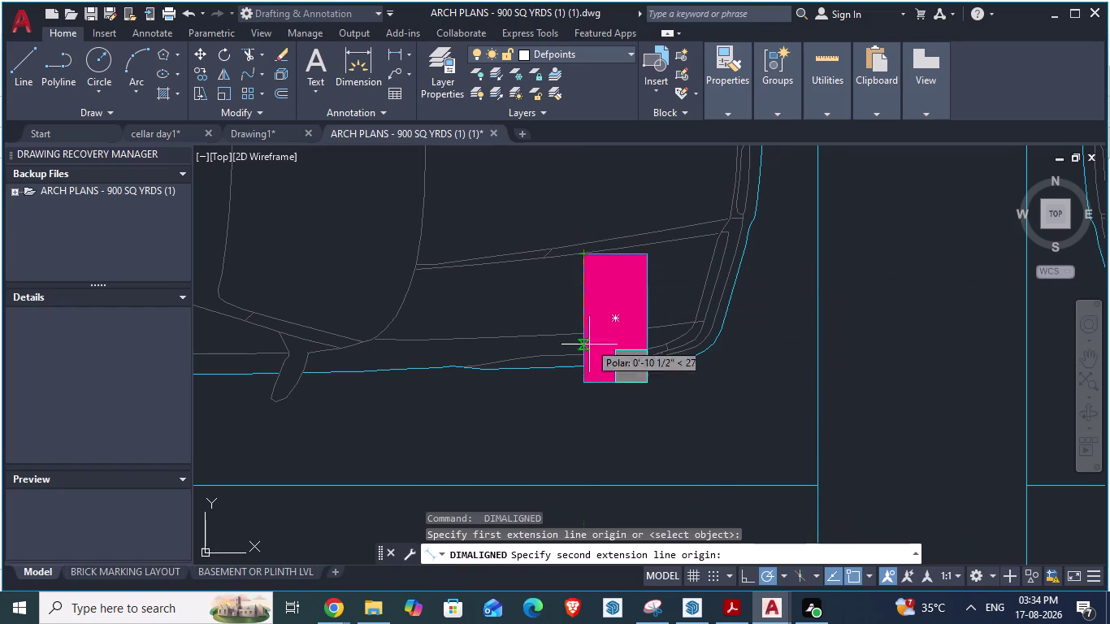
key(Escape)
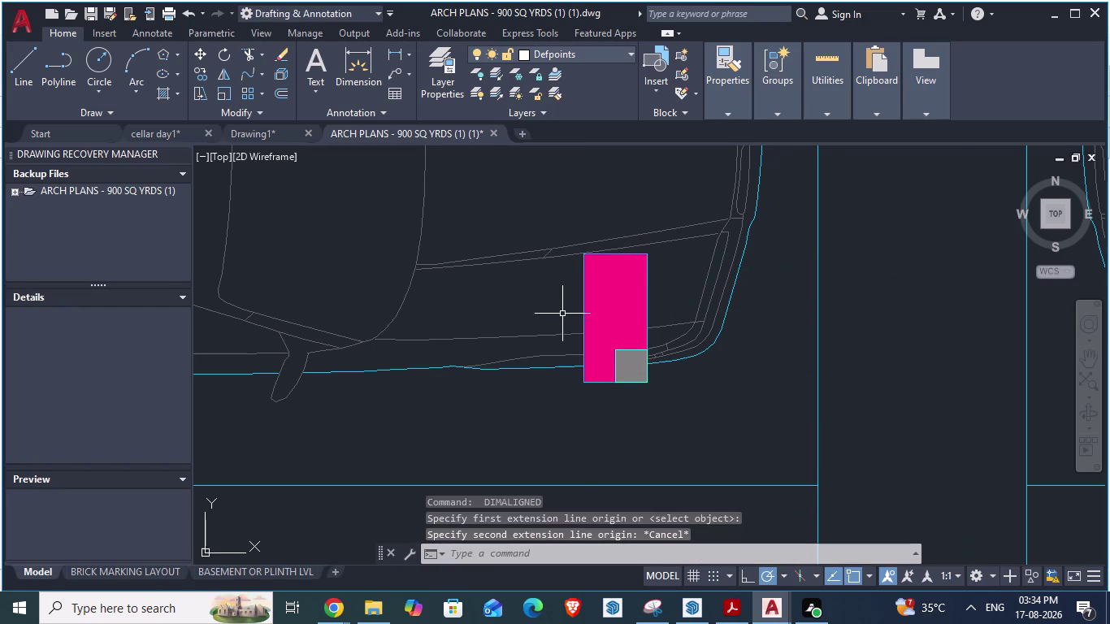
scroll(down, 3)
key(space)
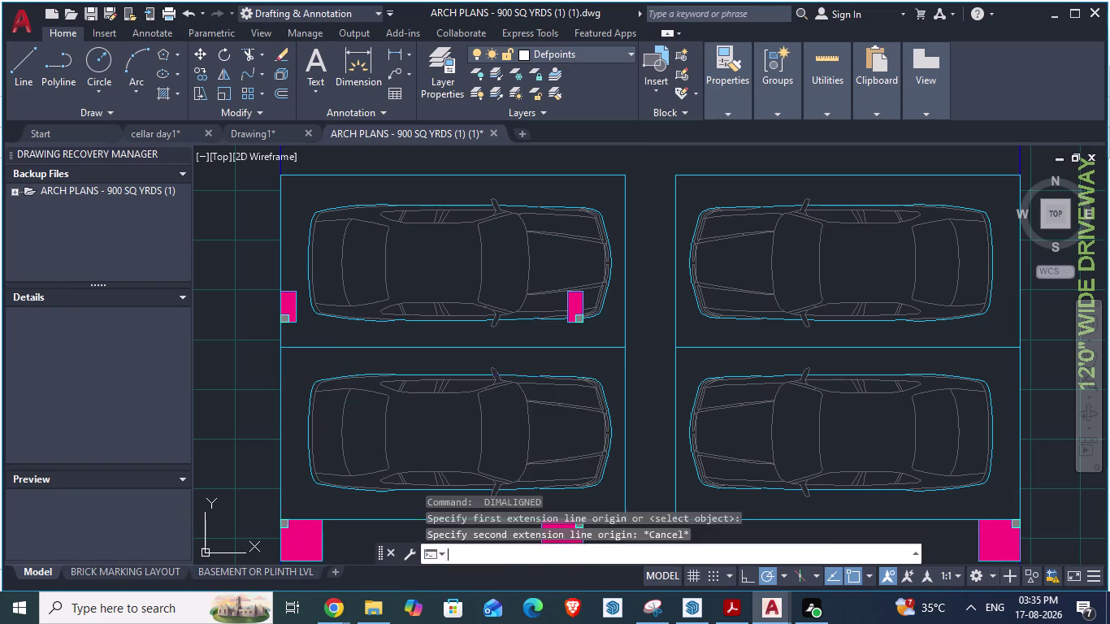
click(299, 290)
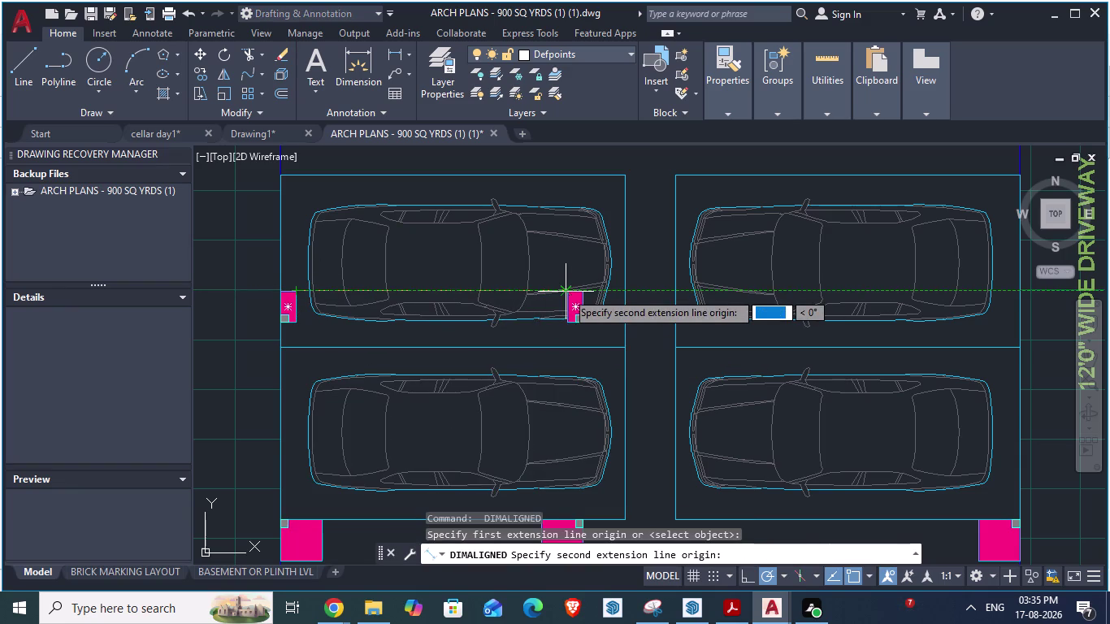
key(Escape)
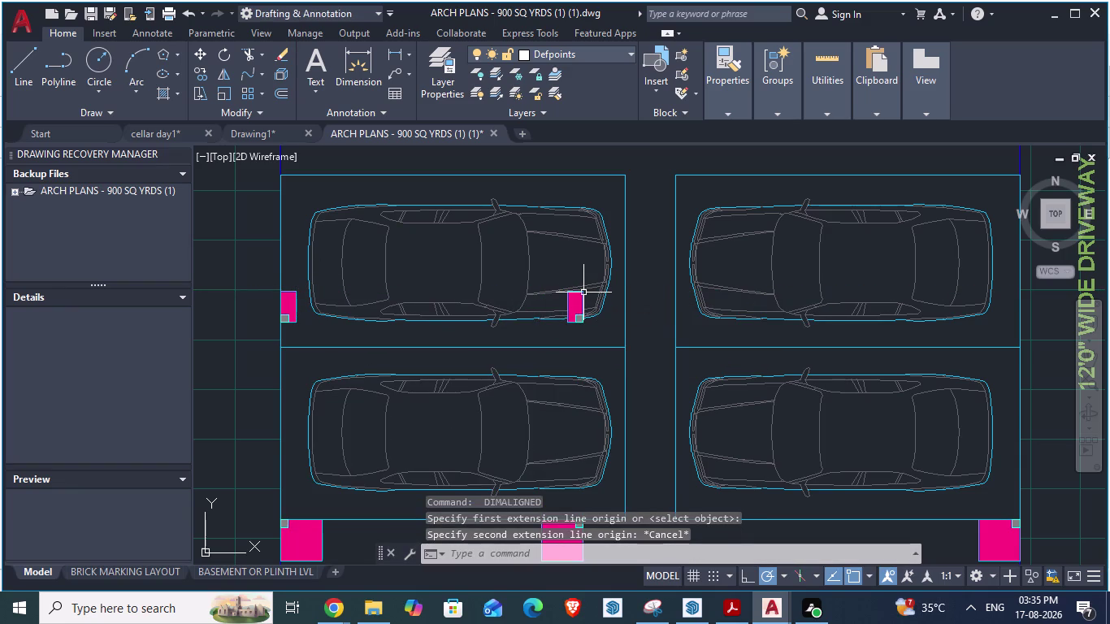
key(alt+Tab)
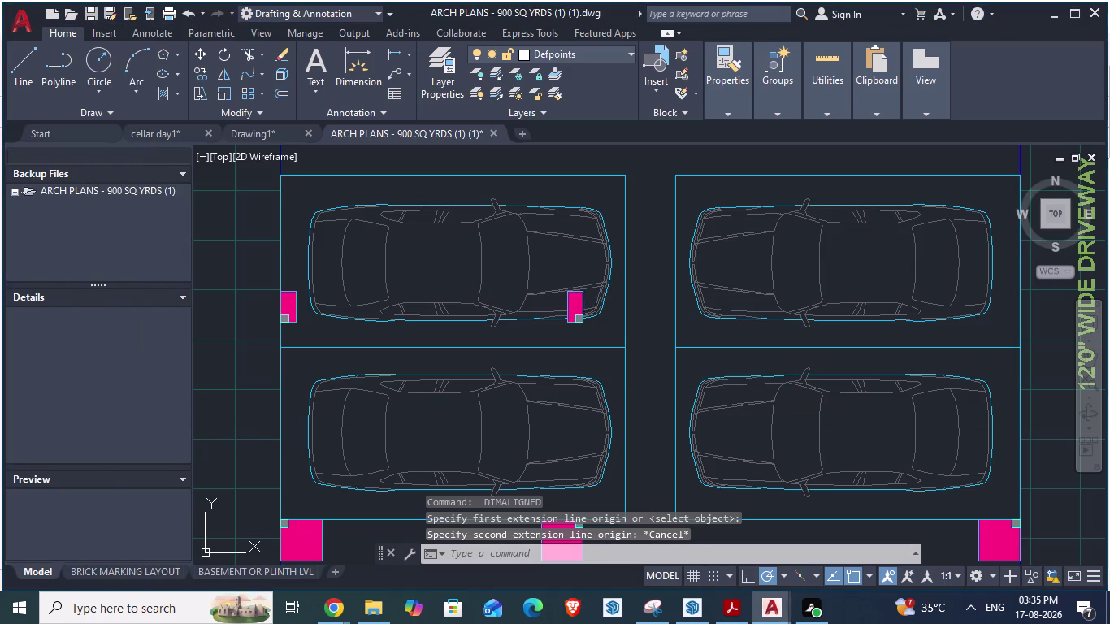
key(alt+Tab)
key(alt+Tab)
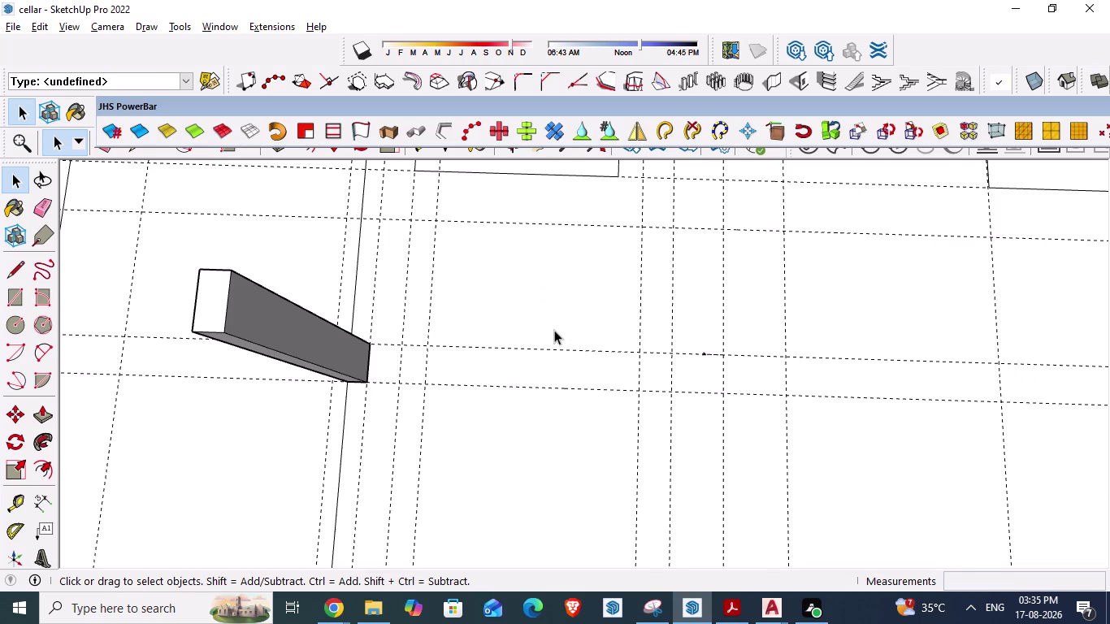
Place a guide 9" offset from the existing guide line.
scroll(down, 3)
scroll(down, 3)
scroll(down, 3)
scroll(up, 3)
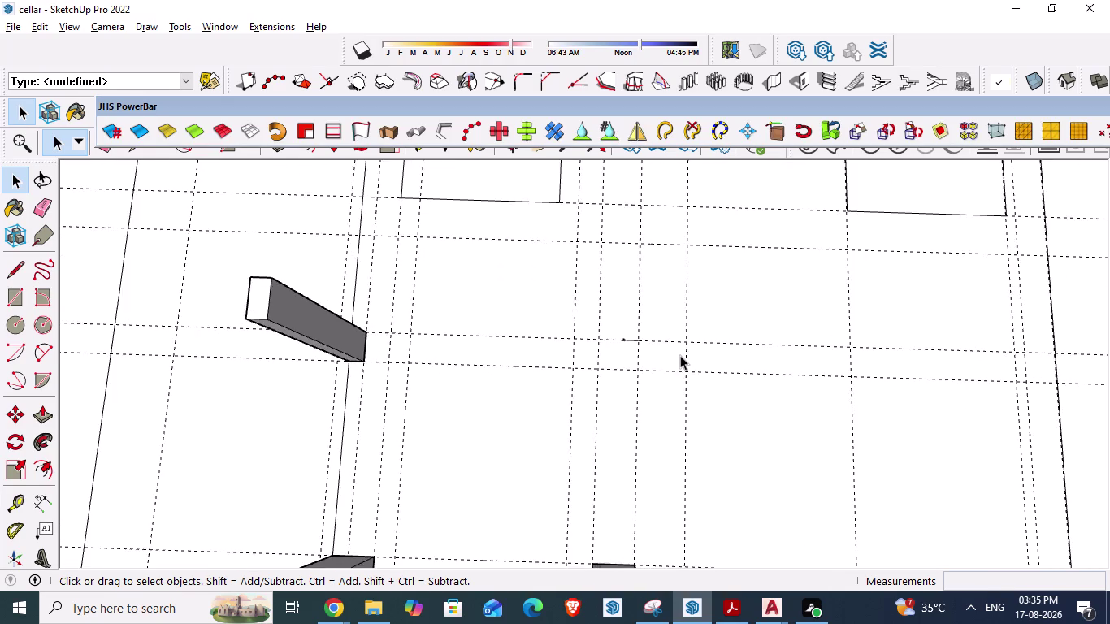
scroll(up, 3)
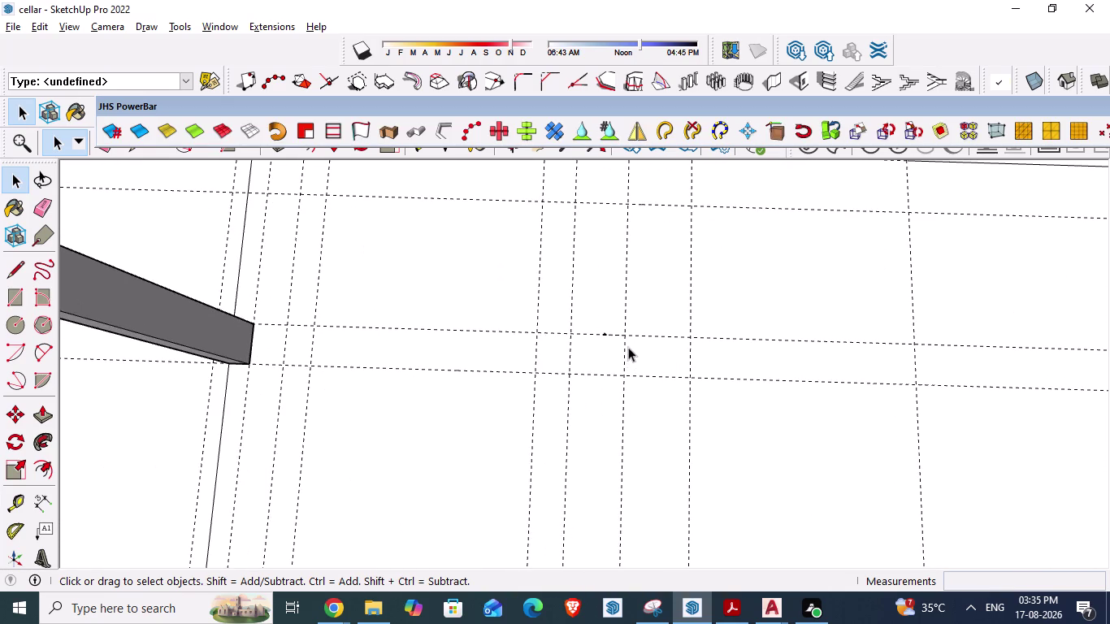
click(621, 413)
key(t)
click(623, 420)
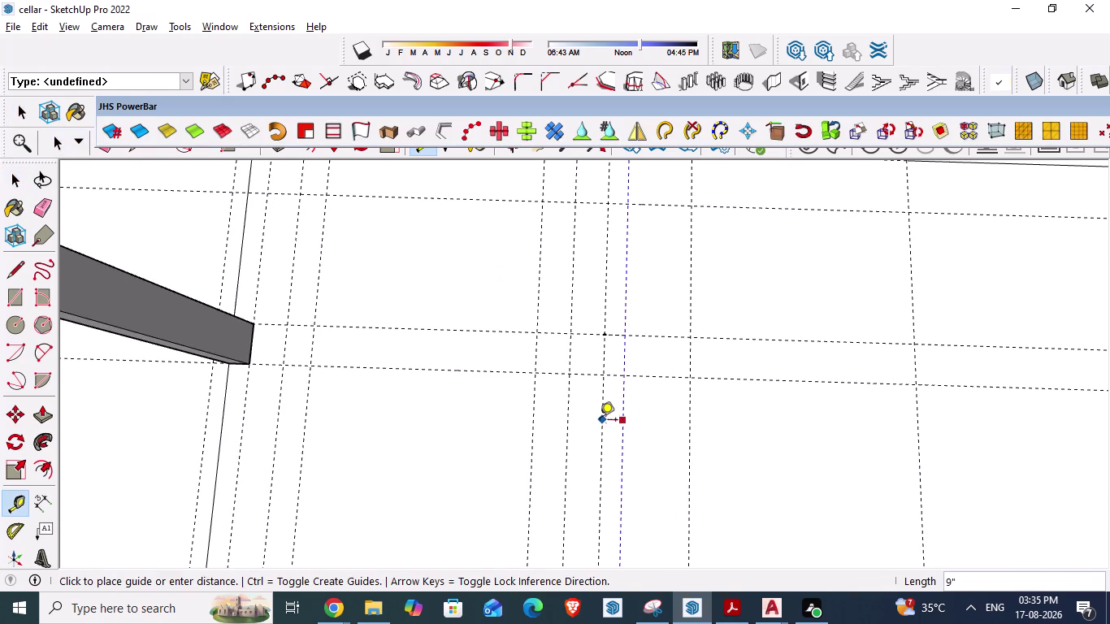
key(9)
key(Return)
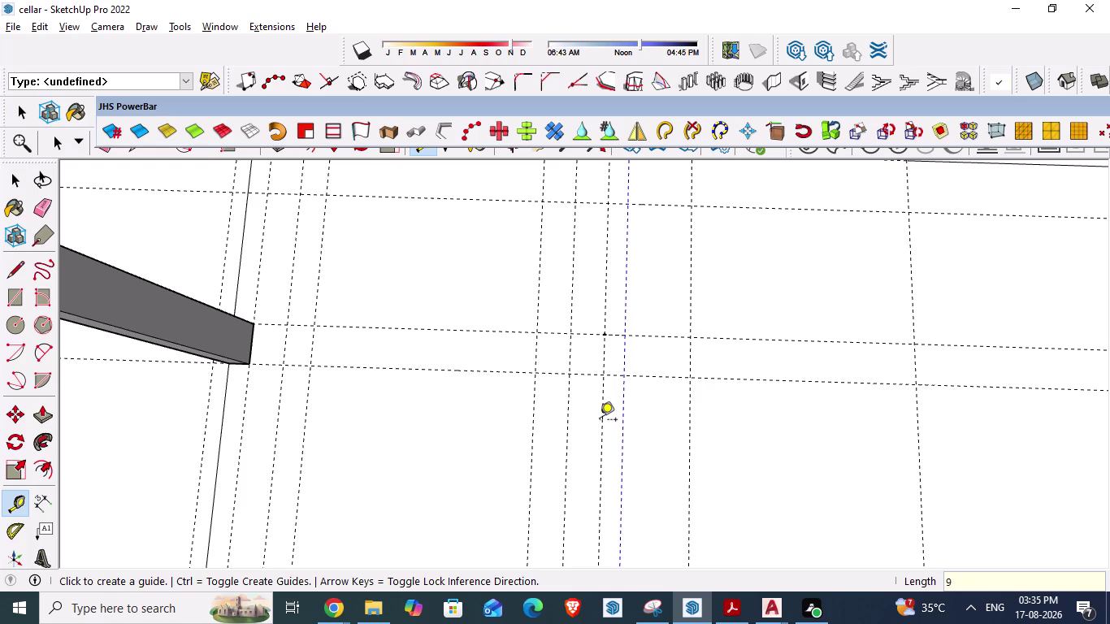
key(shift+quotedbl)
key(Return)
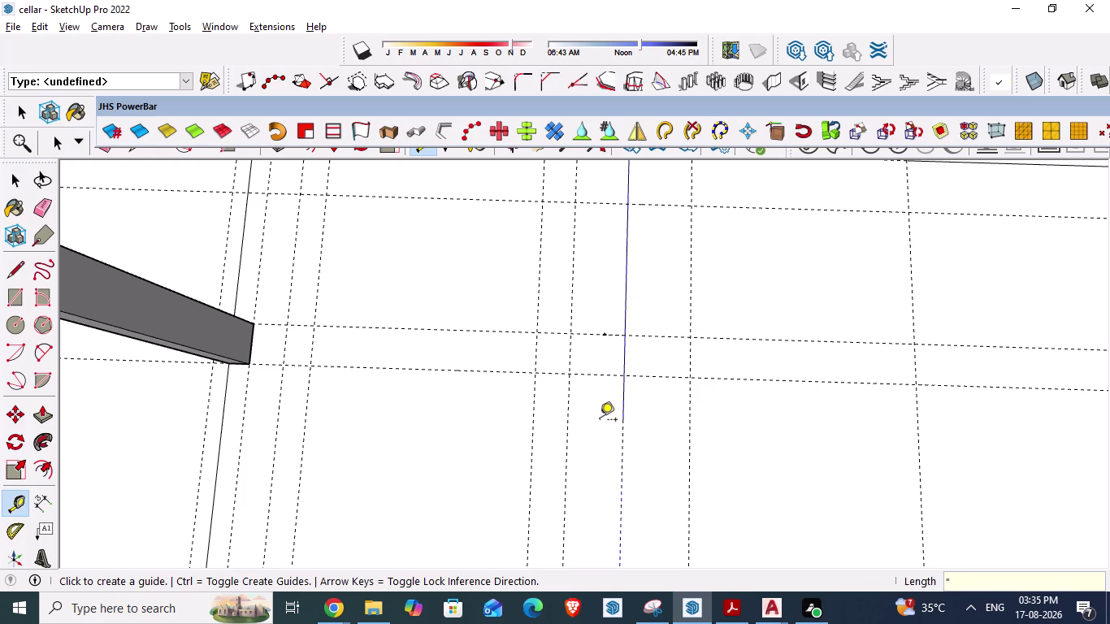
key(ctrl+z)
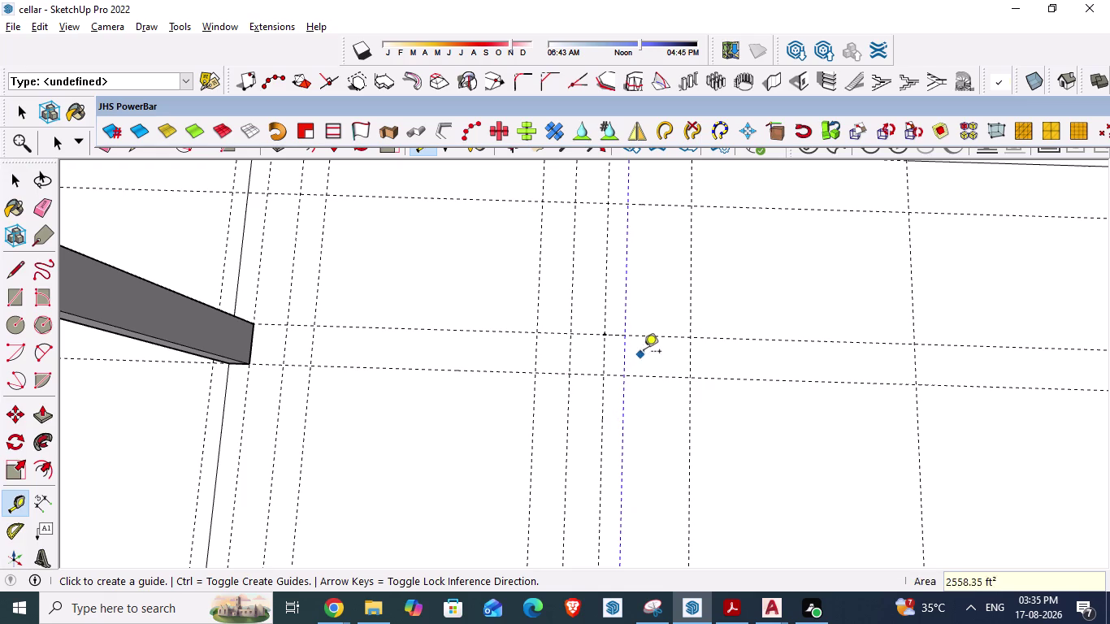
Add a second parallel guide 7" away to mark the column's other side.
scroll(down, 3)
scroll(up, 3)
middle_click(698, 359)
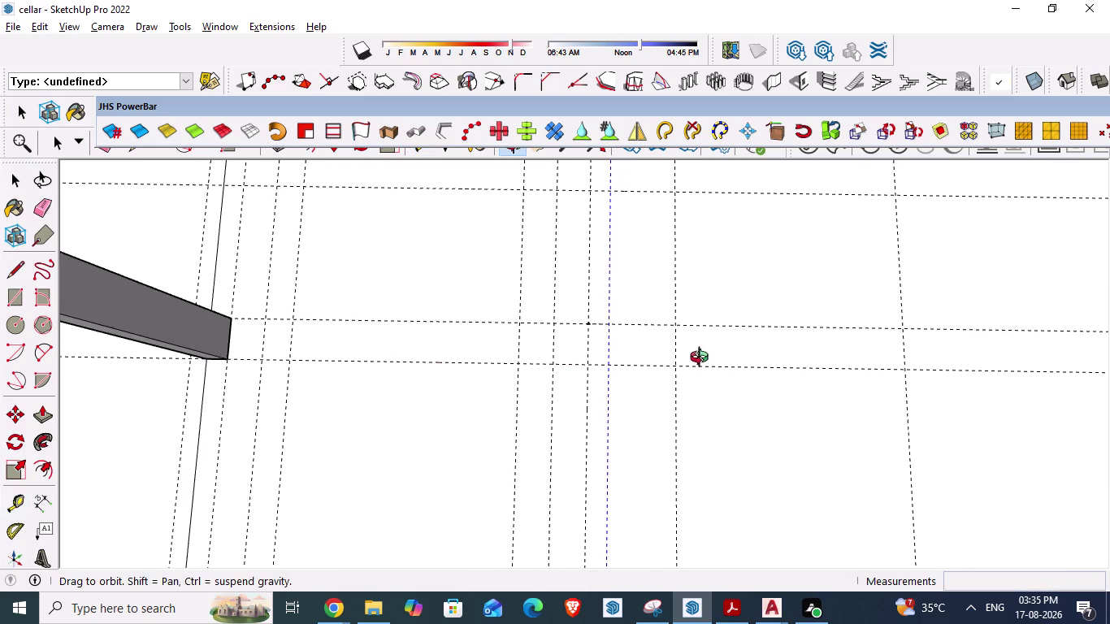
key(Escape)
click(608, 339)
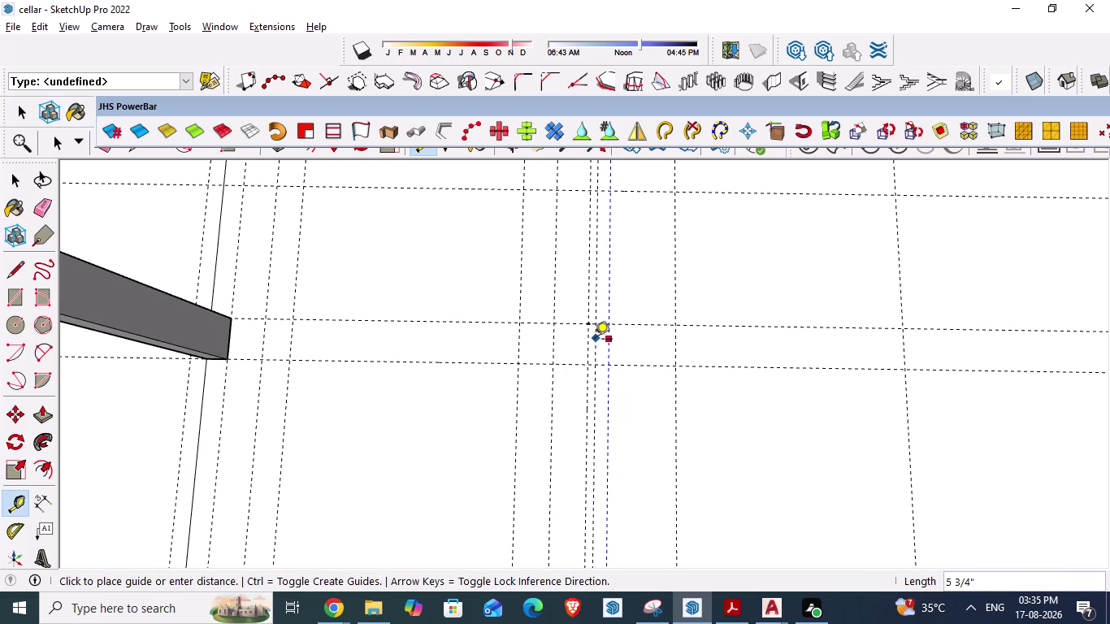
key(Escape)
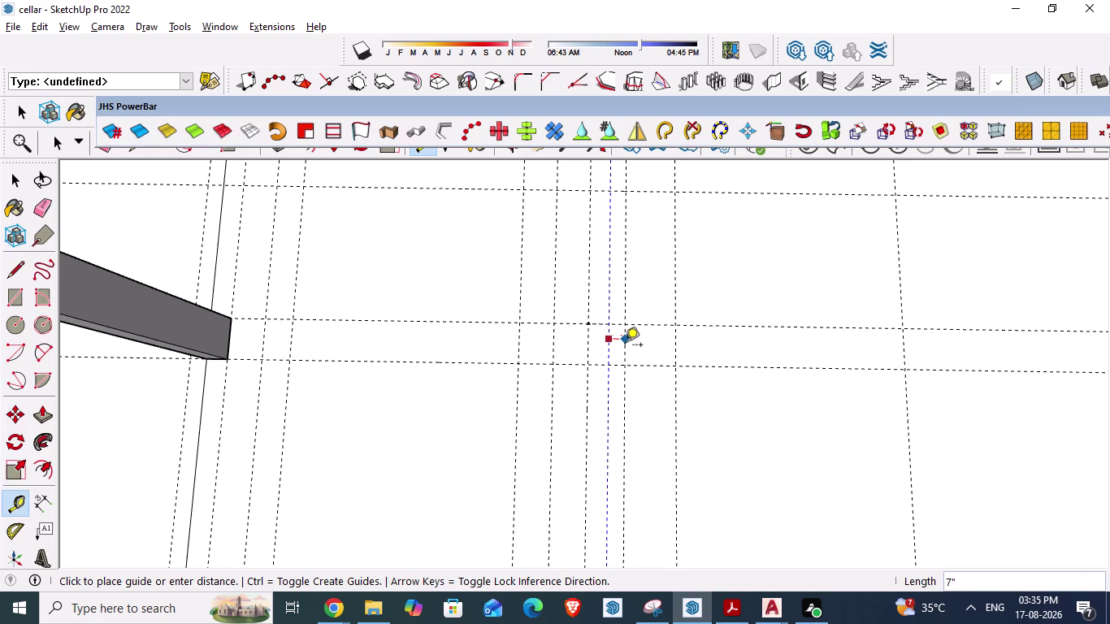
key(space)
scroll(down, 3)
scroll(up, 3)
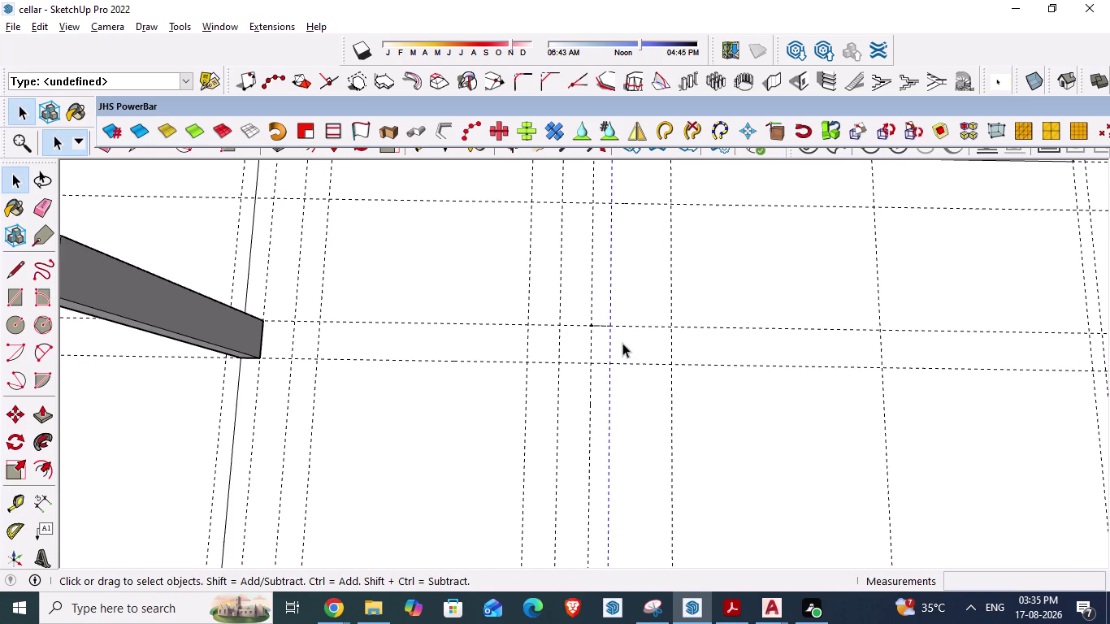
key(l)
key(Return)
scroll(up, 3)
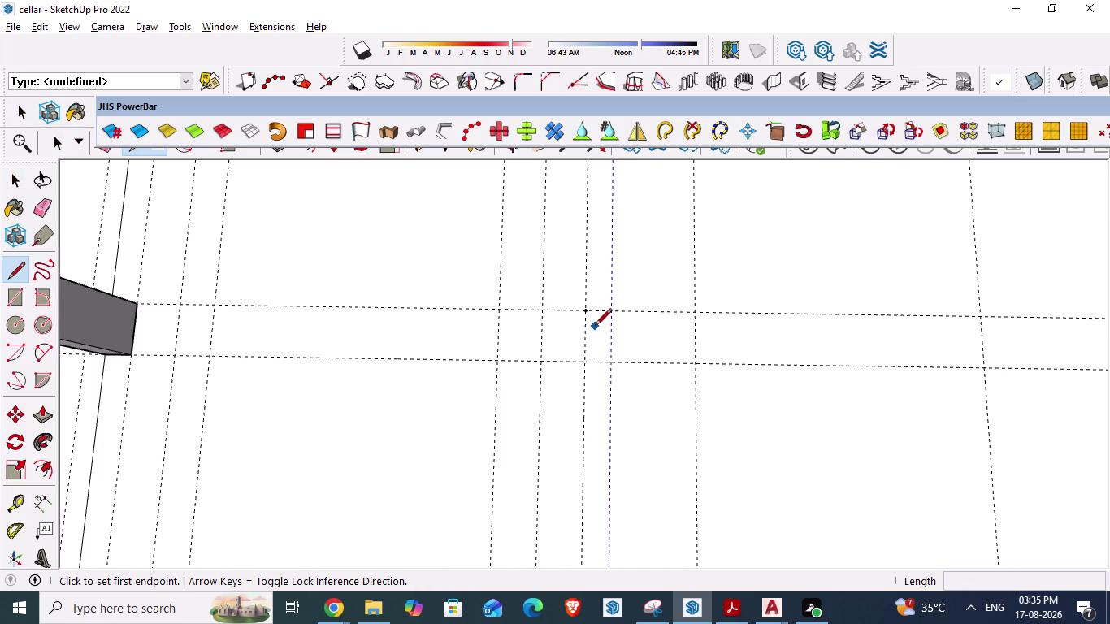
Draw the 1'6" by 9" column outline on the guide lines.
click(587, 309)
click(579, 365)
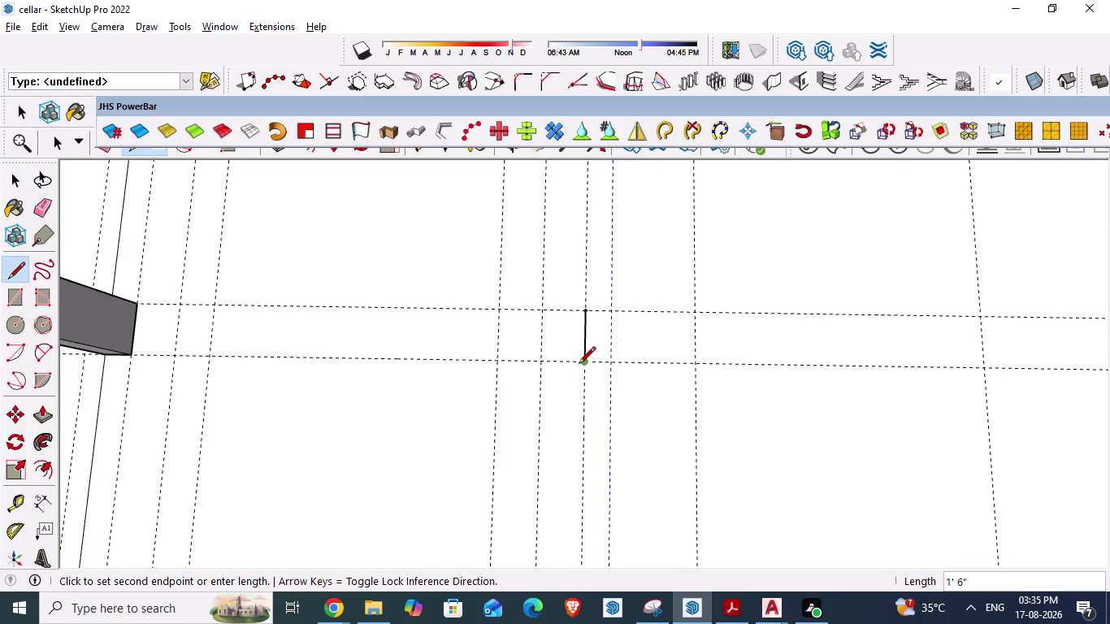
click(611, 360)
click(615, 310)
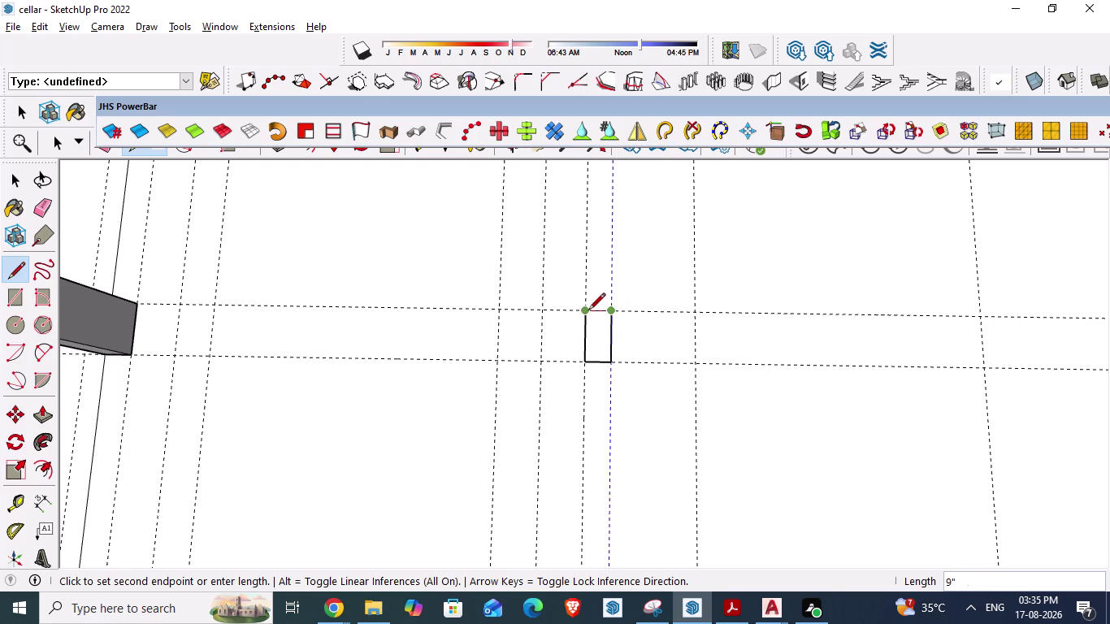
click(589, 311)
key(Escape)
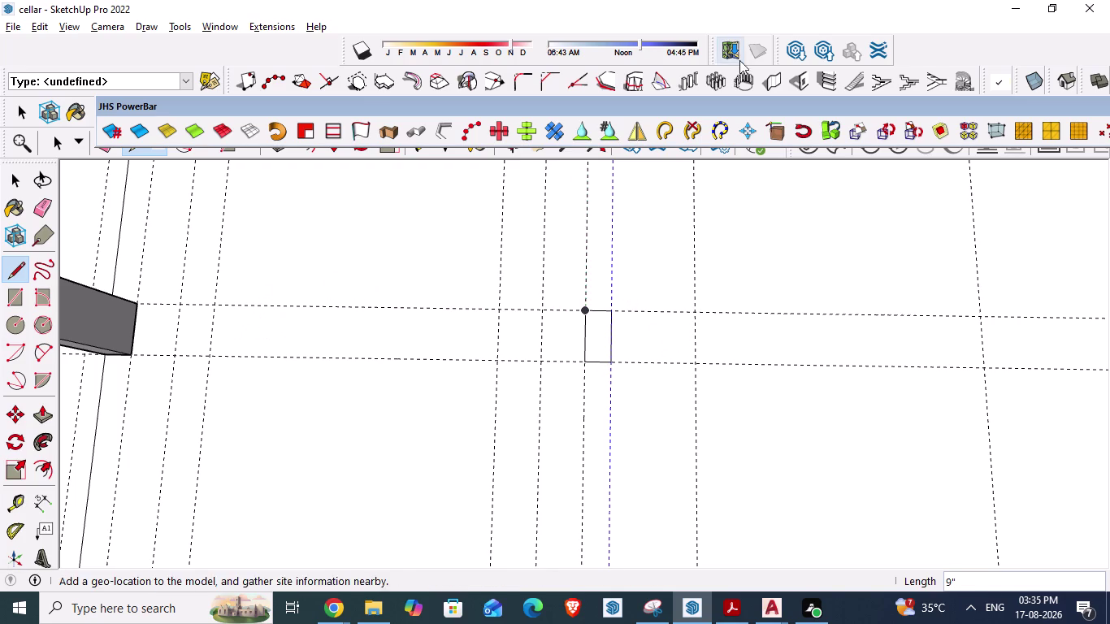
click(771, 82)
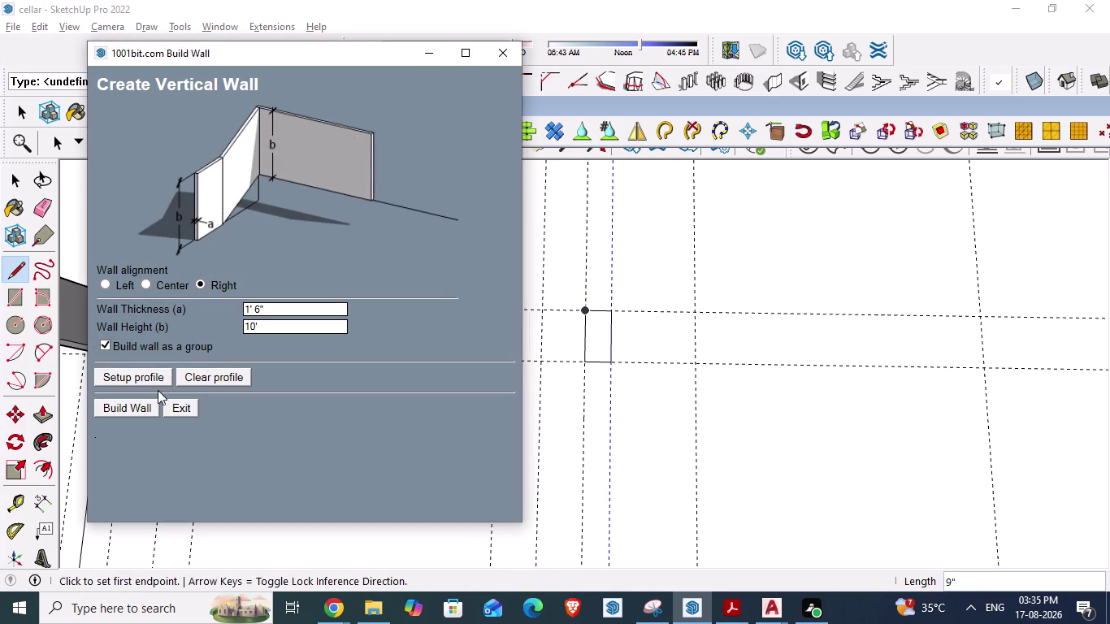
click(104, 421)
click(113, 406)
scroll(up, 3)
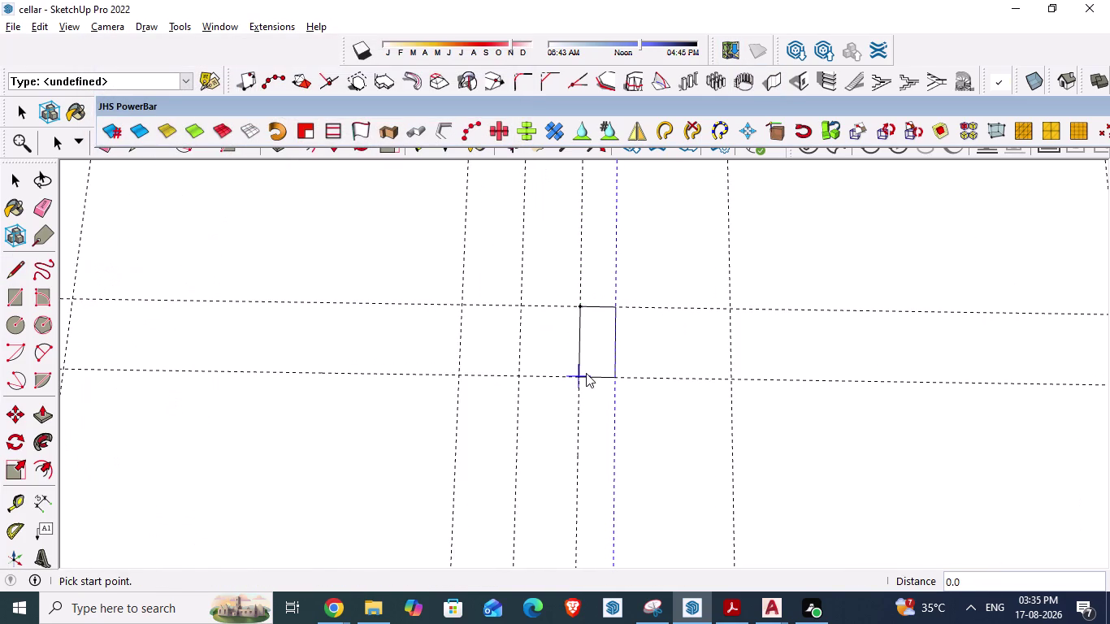
Push/pull the rectangle to the previous height, view it, then return to AutoCAD.
click(586, 374)
double_click(612, 375)
scroll(down, 3)
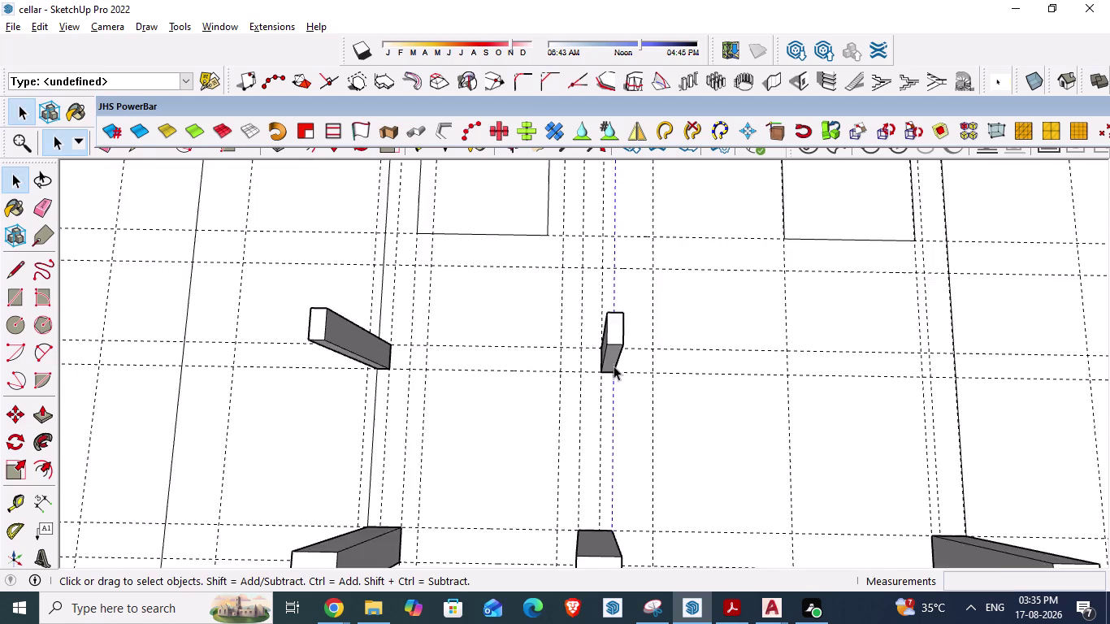
scroll(down, 3)
middle_drag(585, 387, 584, 403)
scroll(down, 3)
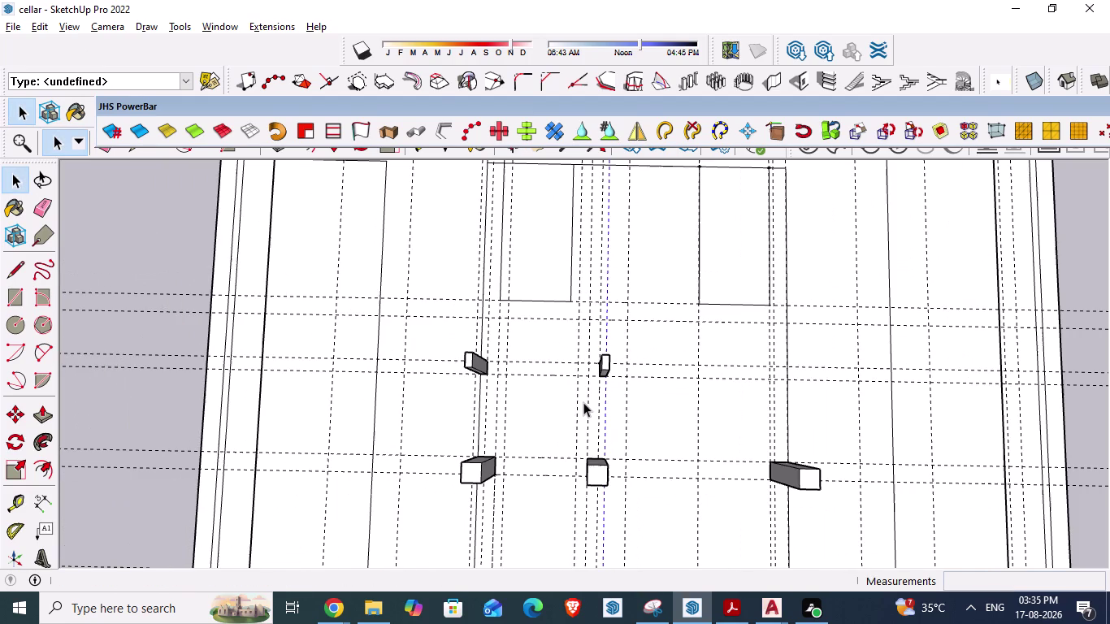
key(alt+Tab)
scroll(down, 3)
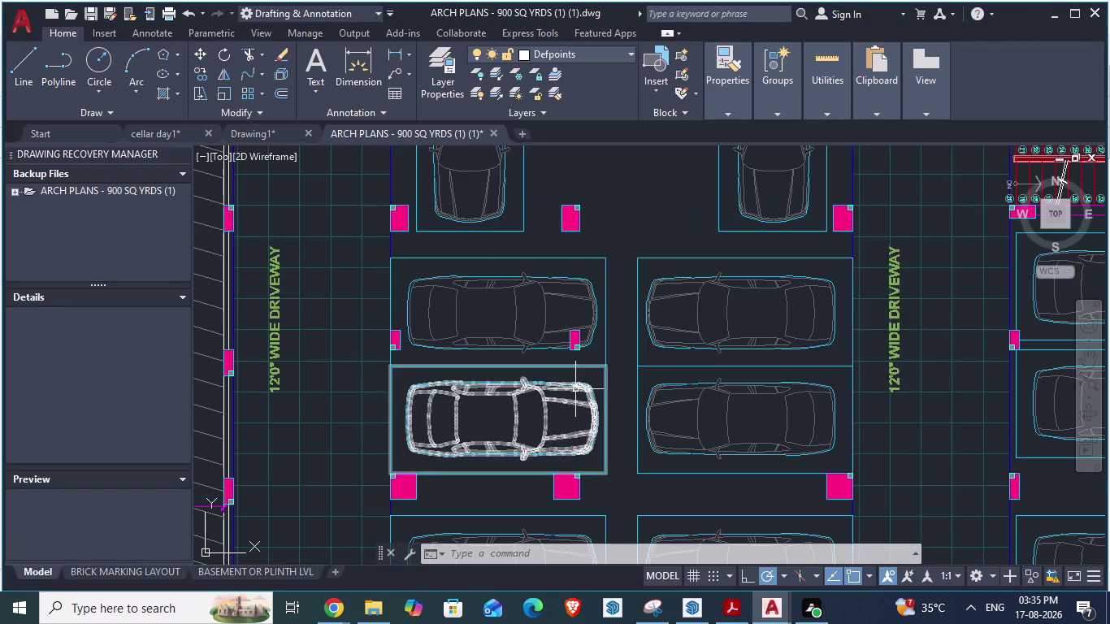
scroll(down, 3)
scroll(up, 3)
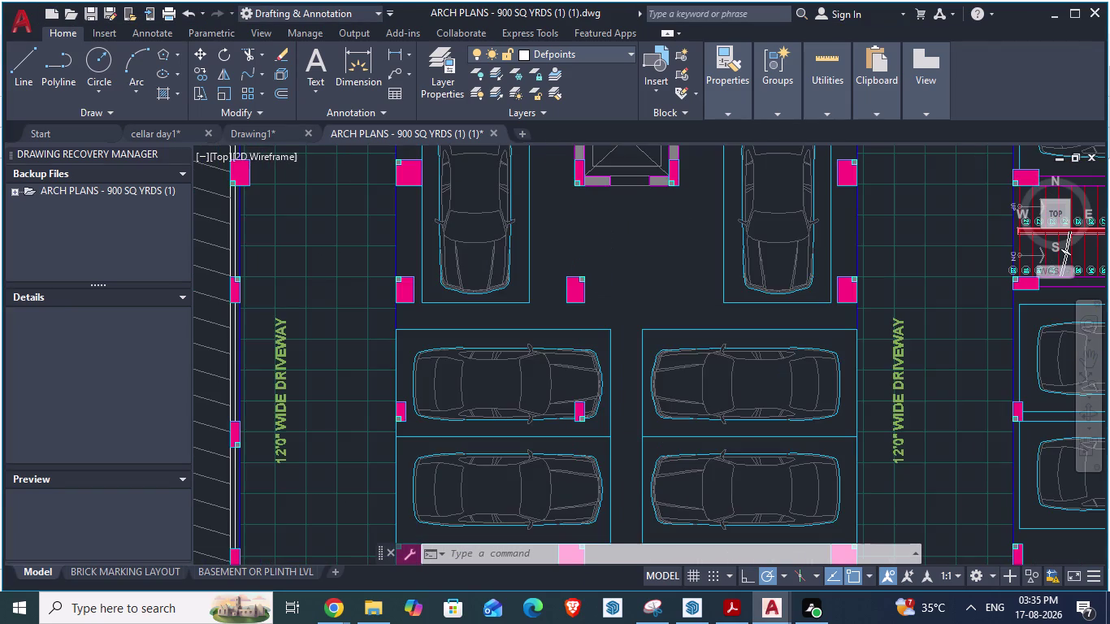
scroll(down, 3)
key(alt+Tab)
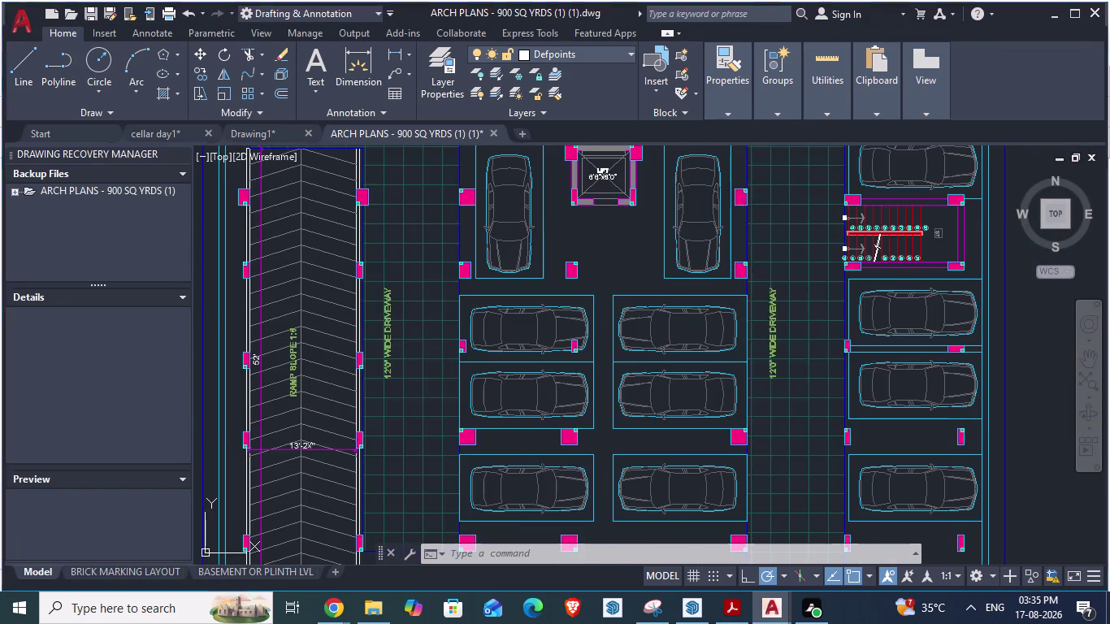
key(alt+Tab)
scroll(down, 3)
scroll(down, 3)
scroll(up, 3)
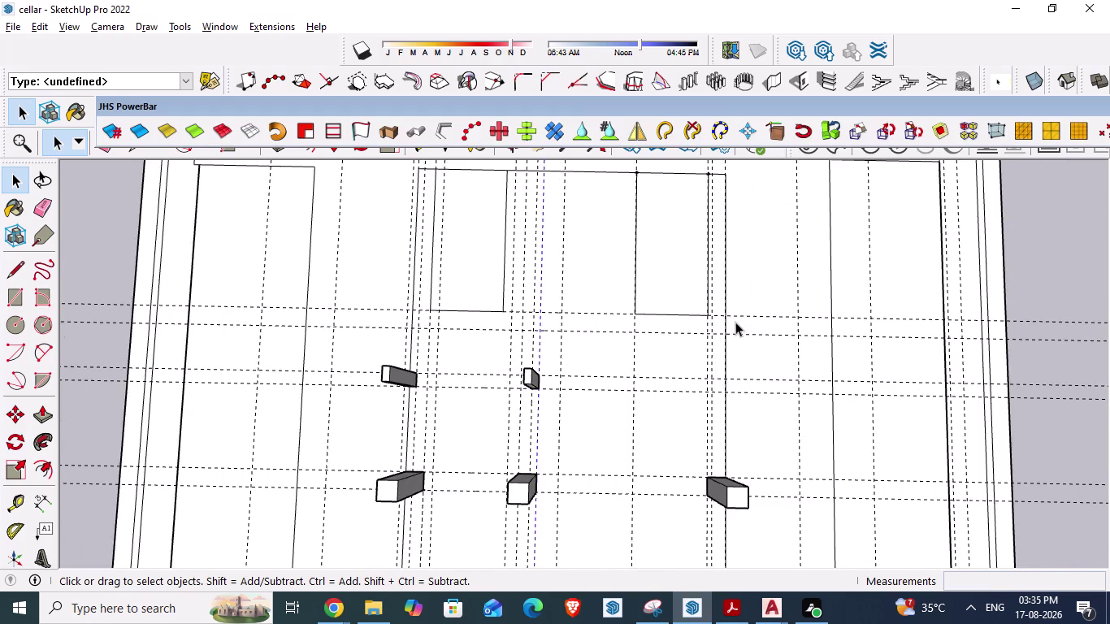
Place a guide 1'6" from an existing guide for the next column.
scroll(up, 3)
scroll(up, 3)
text(t)
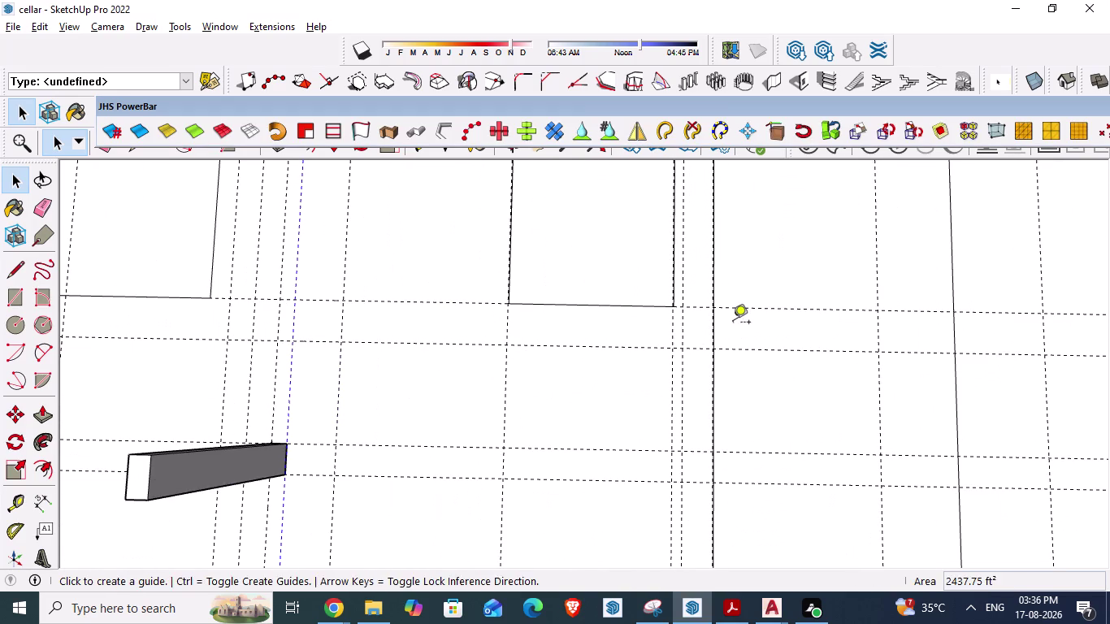
key(space)
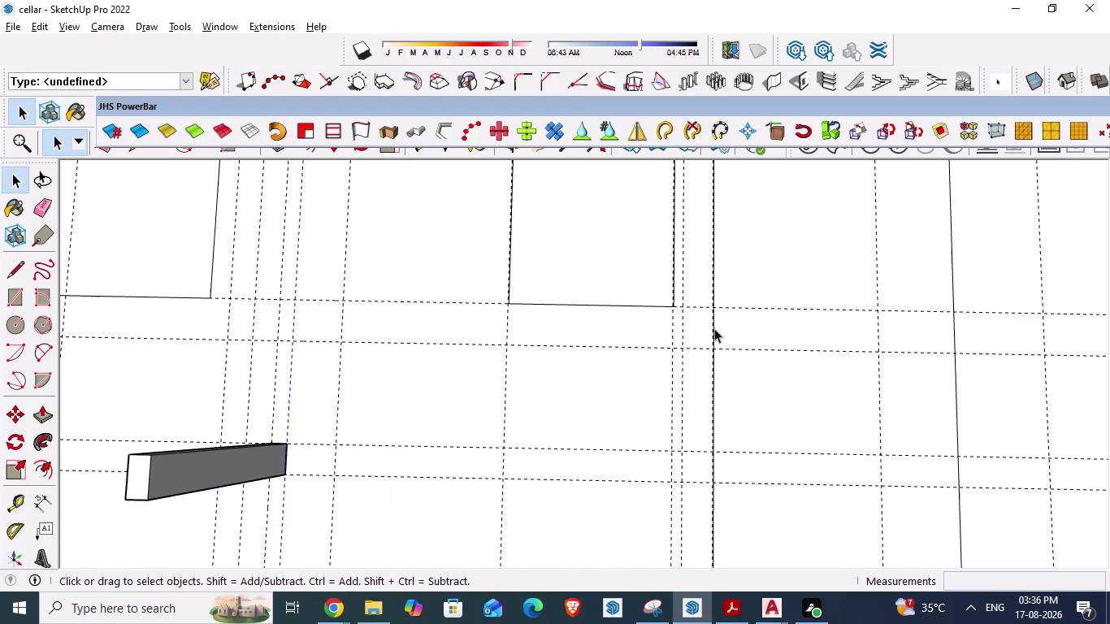
text(t)
key(space)
key(t)
key(Return)
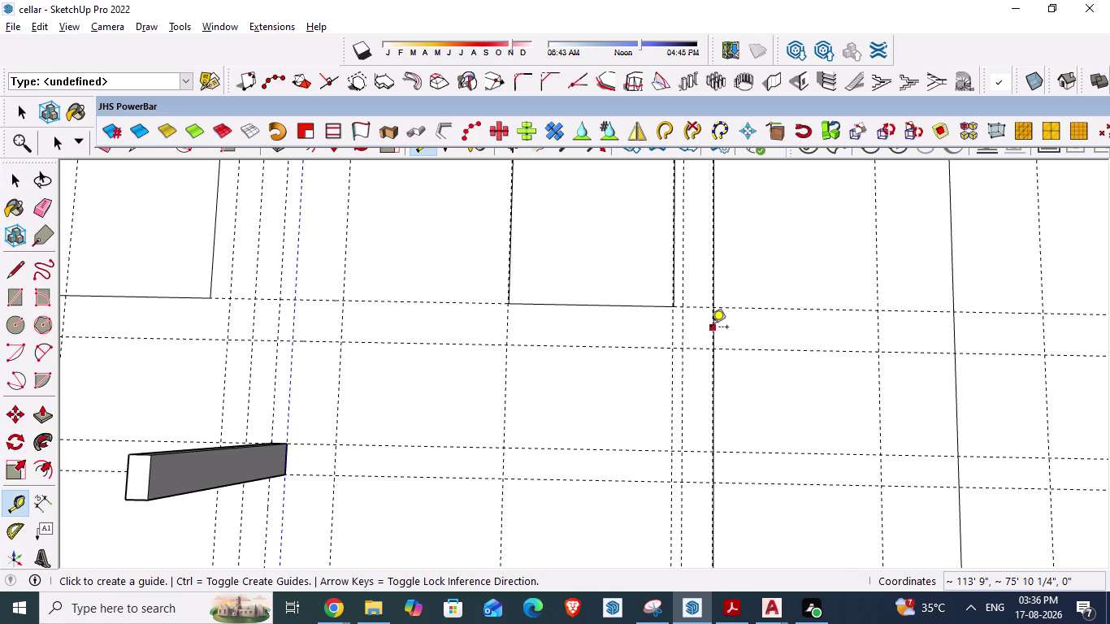
click(714, 328)
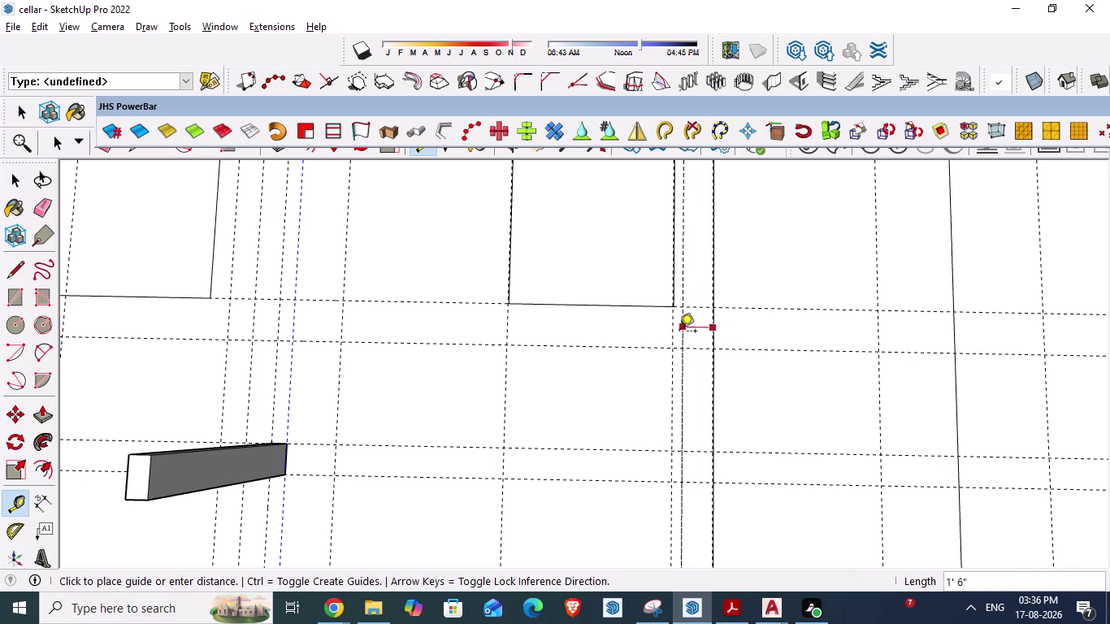
key(Escape)
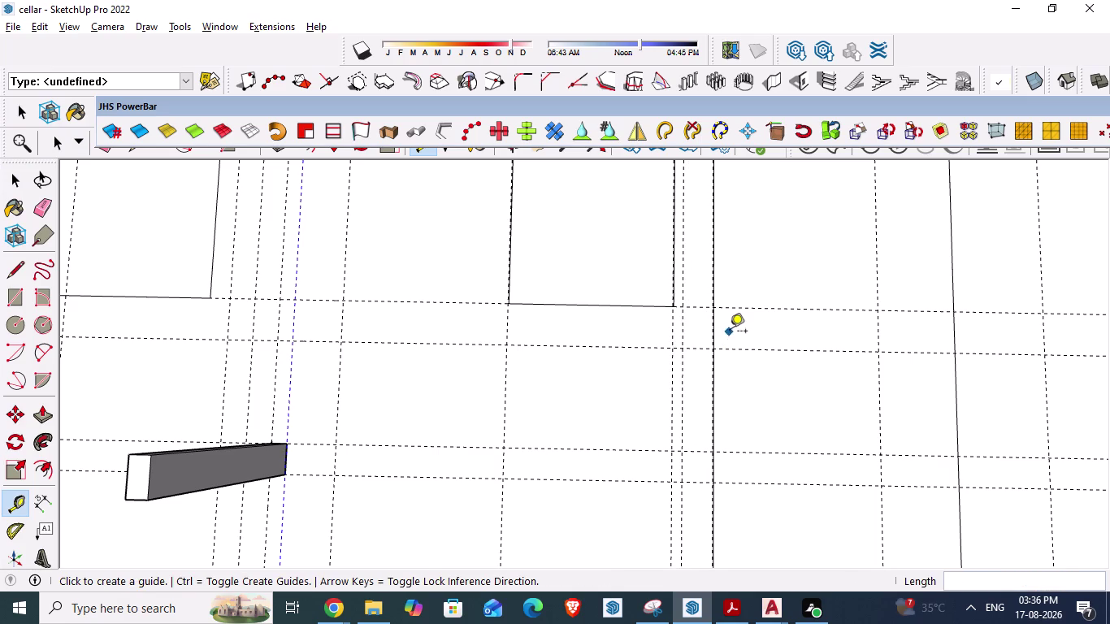
Zoom out and return to the AutoCAD floor plan.
scroll(down, 3)
scroll(down, 3)
scroll(down, 3)
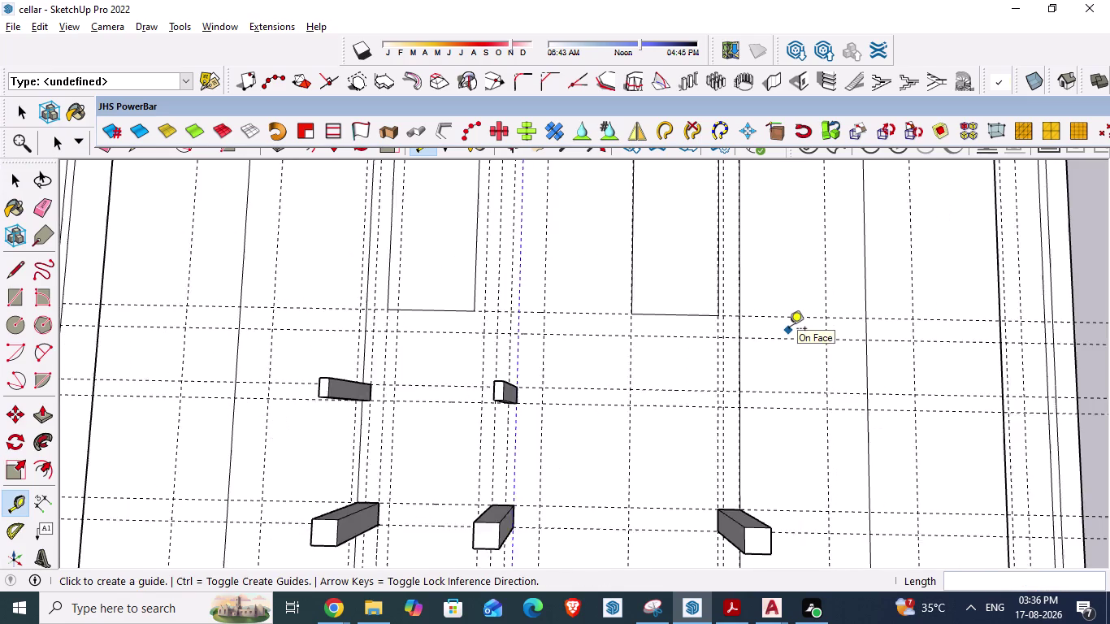
scroll(down, 3)
key(alt+Tab)
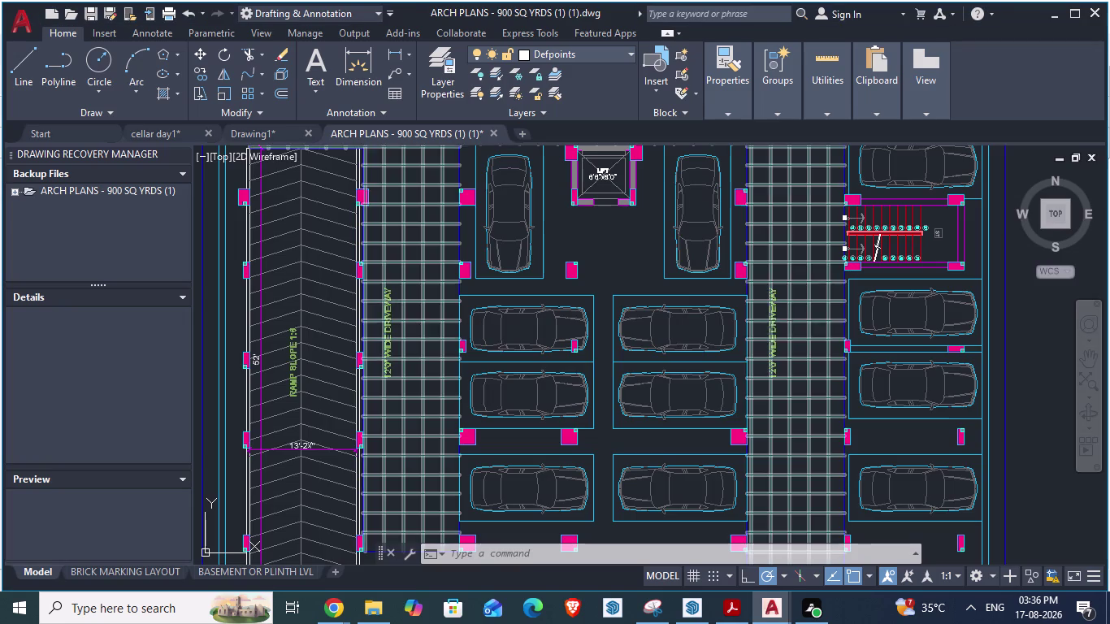
Measure the pink column's corners with aligned dimensions to read its 1'-6" width.
scroll(down, 3)
scroll(up, 3)
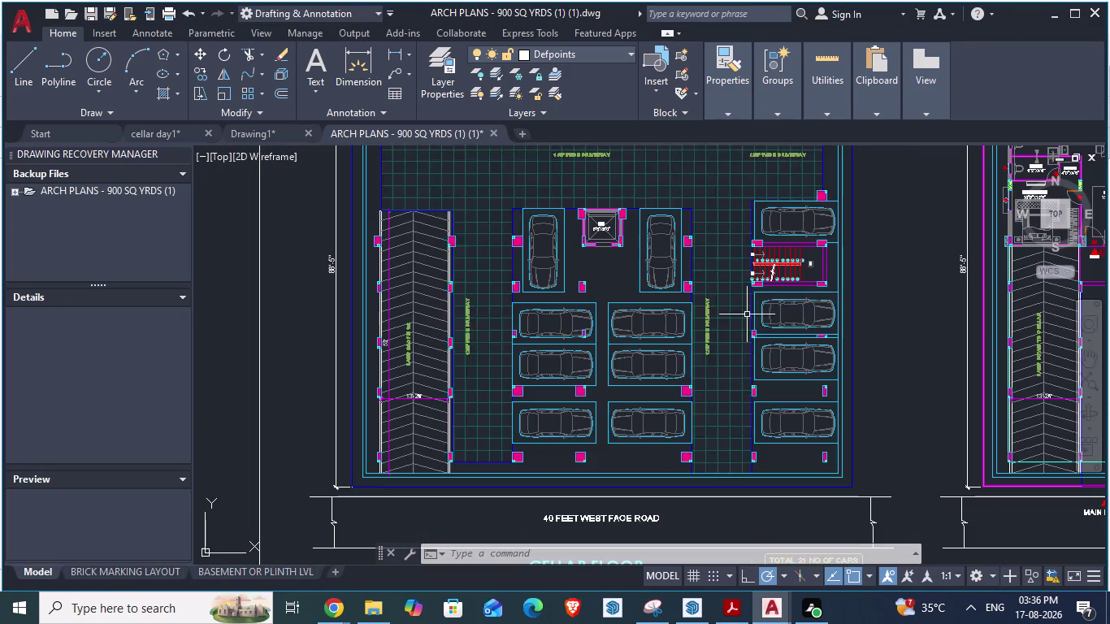
scroll(up, 3)
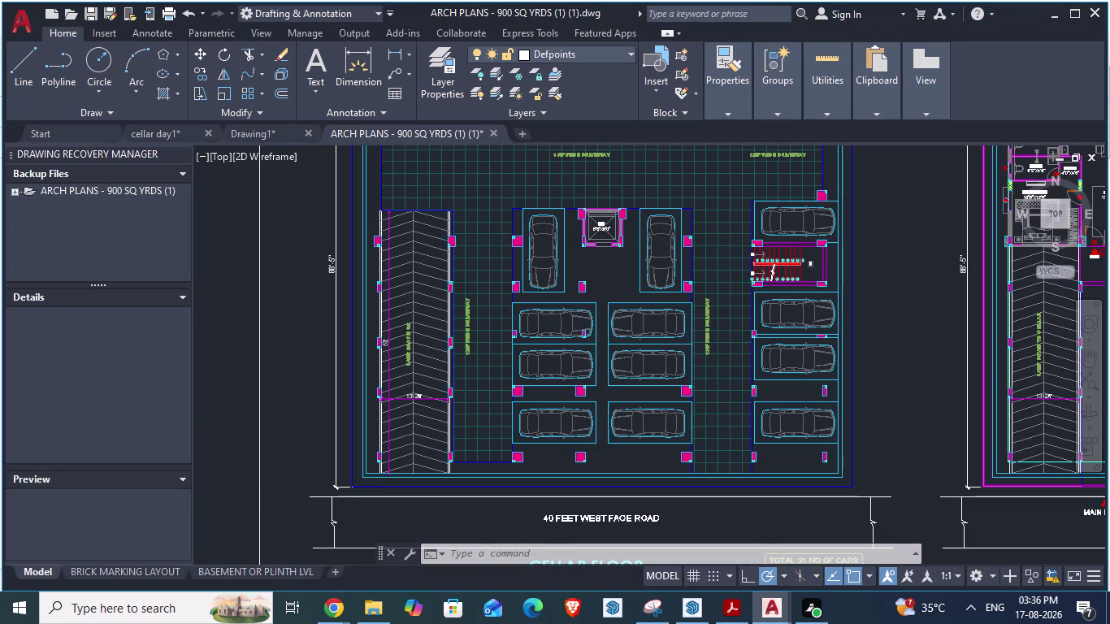
scroll(up, 3)
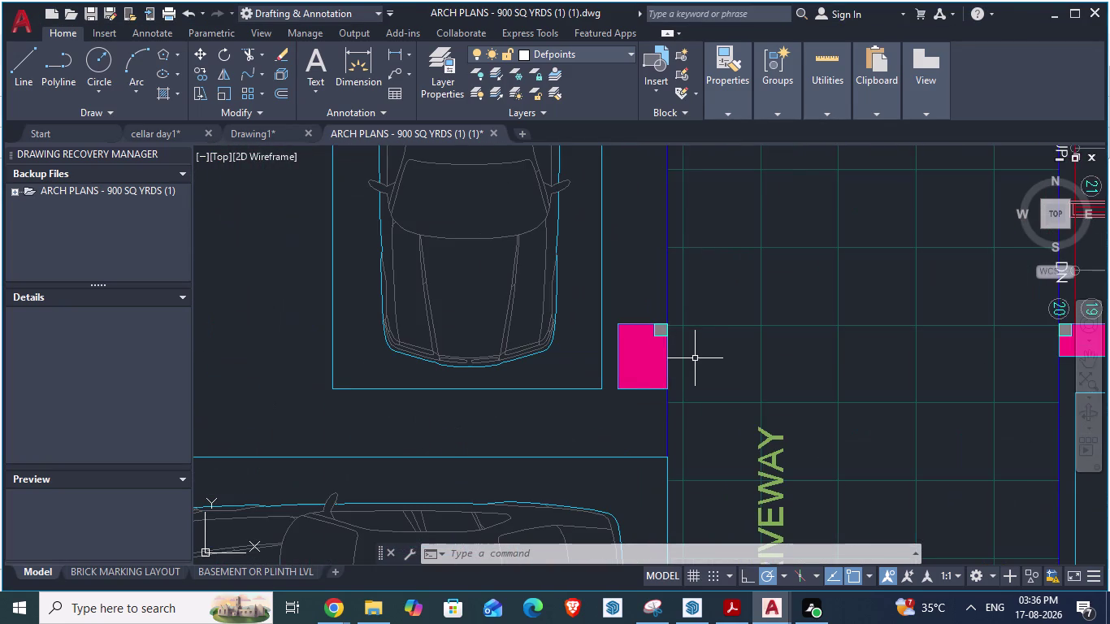
key(space)
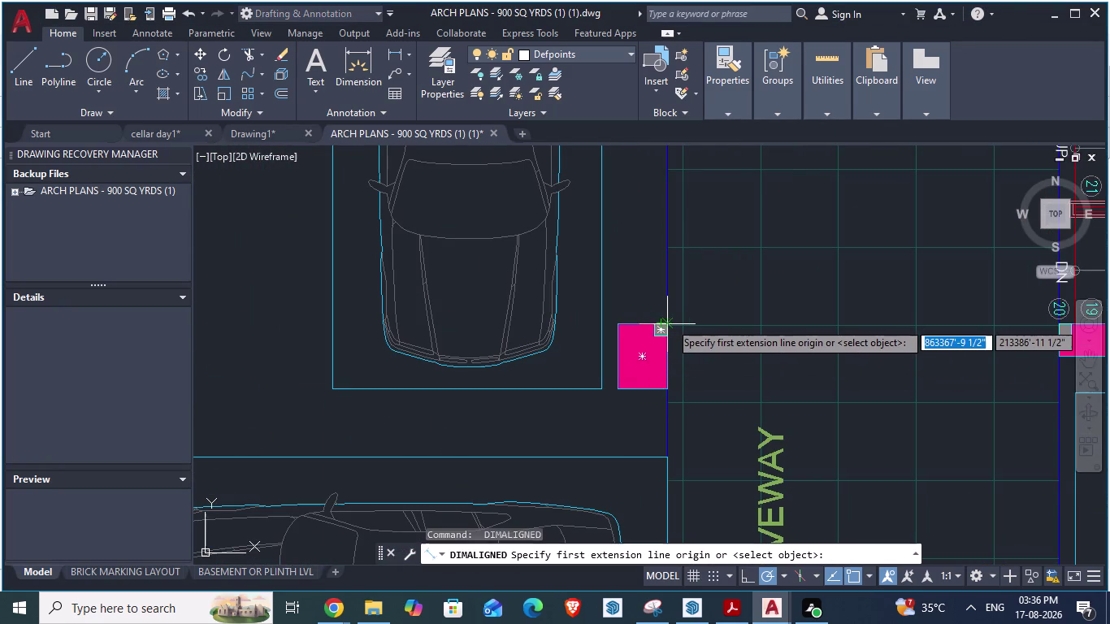
click(670, 322)
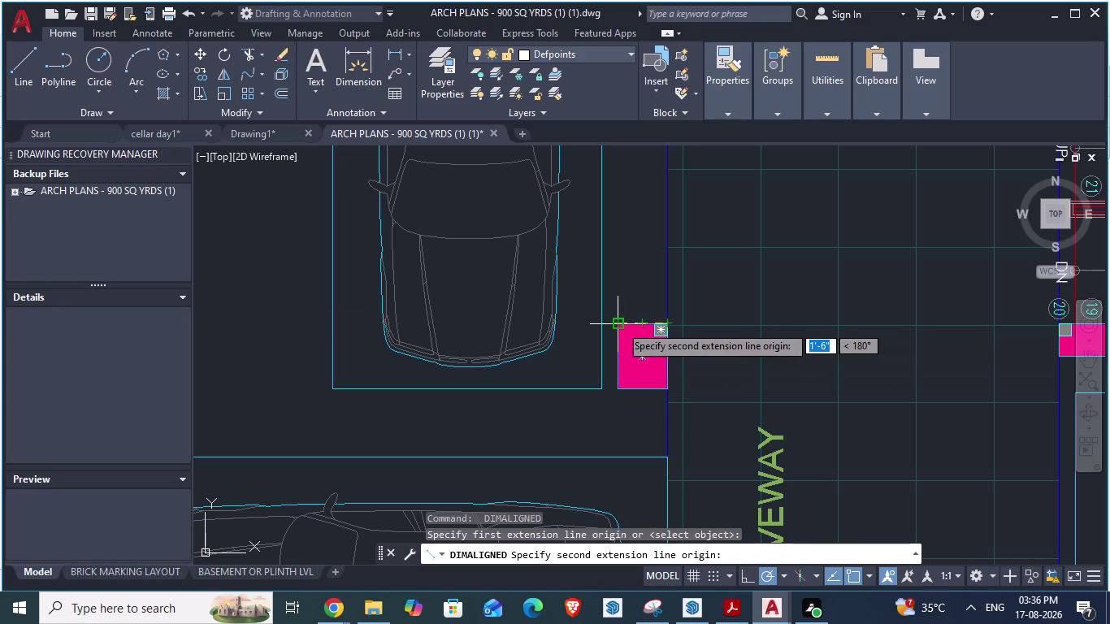
key(Escape)
scroll(down, 3)
scroll(up, 3)
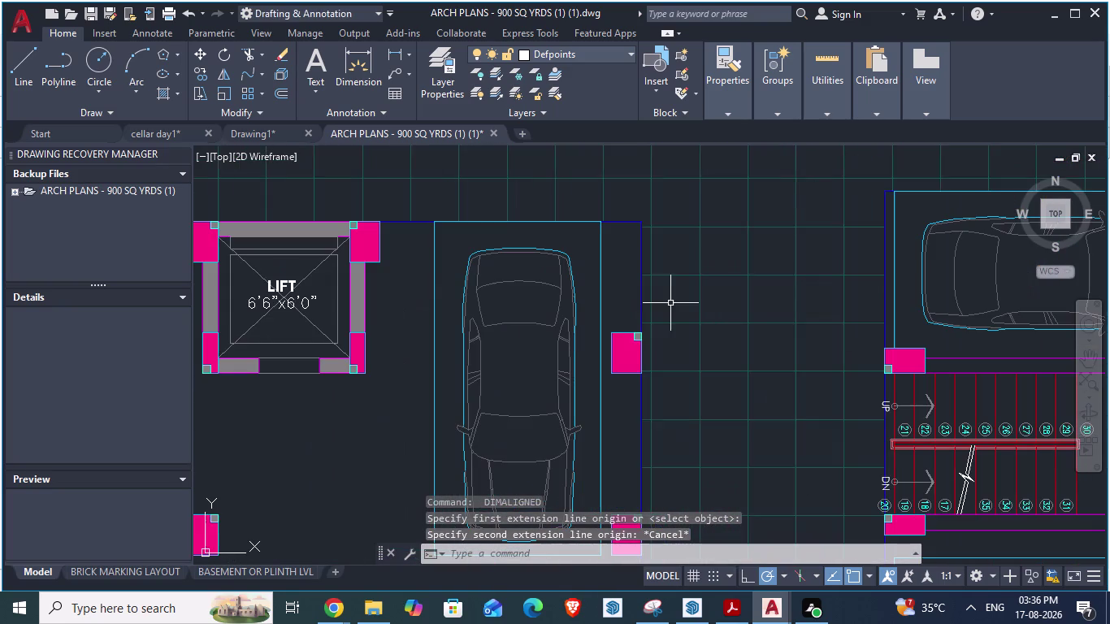
key(space)
click(642, 338)
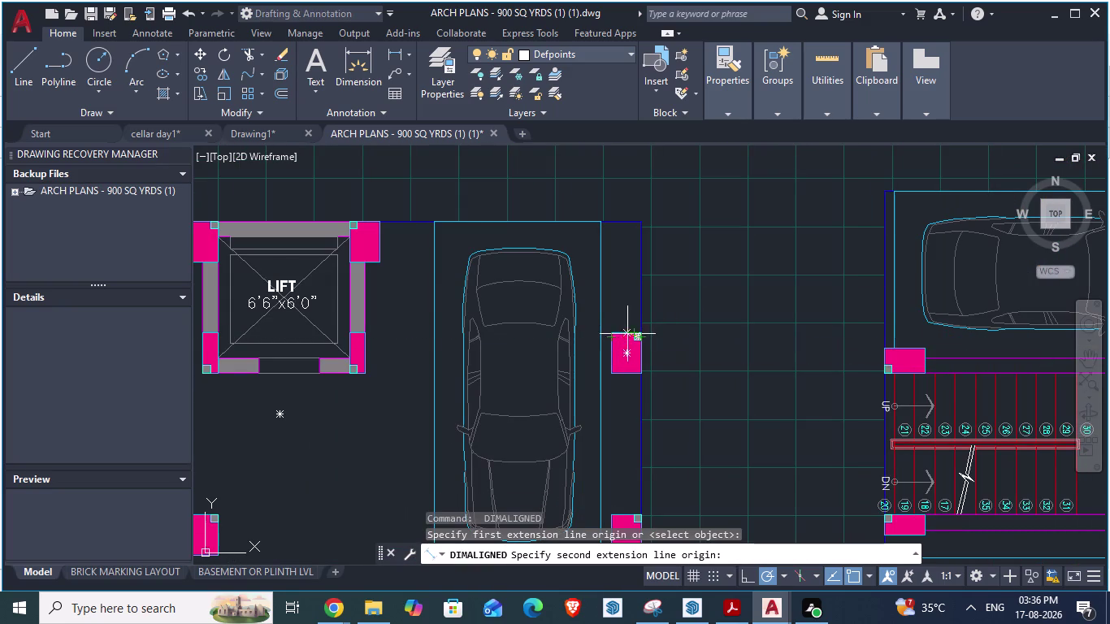
key(Escape)
scroll(up, 3)
key(space)
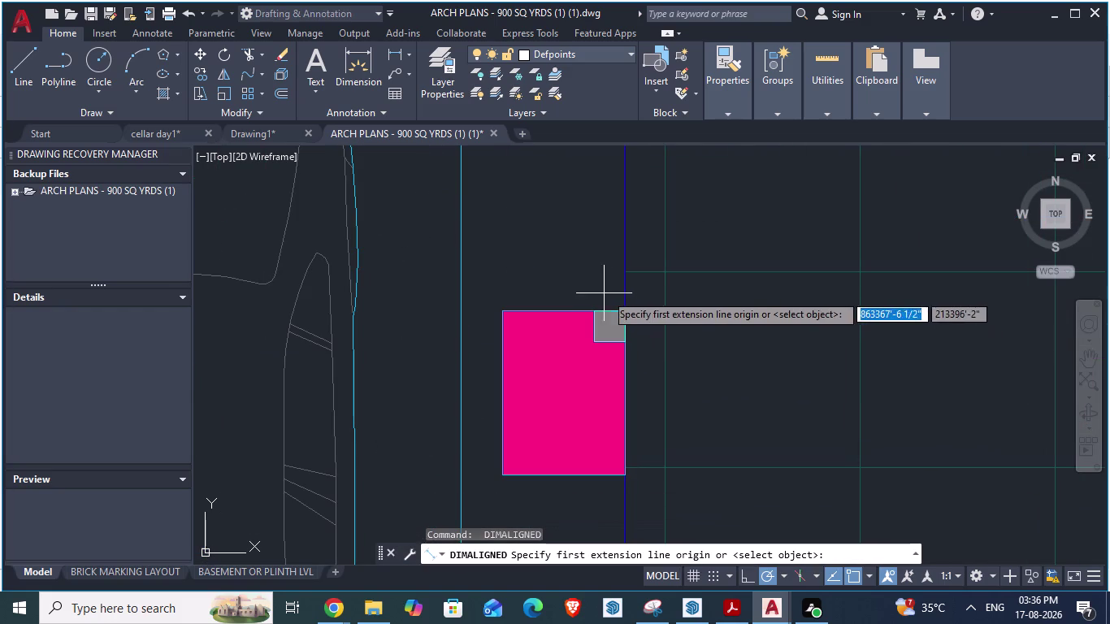
click(623, 309)
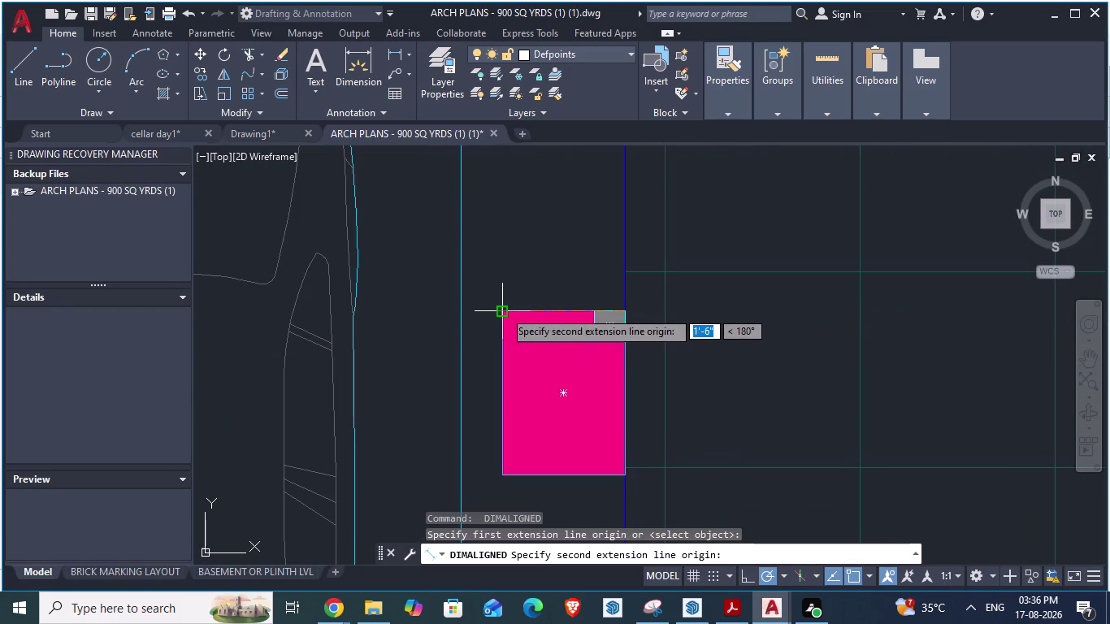
key(Escape)
Measure the columns beside the car and the lower column, reading its 2'-0" depth.
scroll(down, 3)
scroll(down, 3)
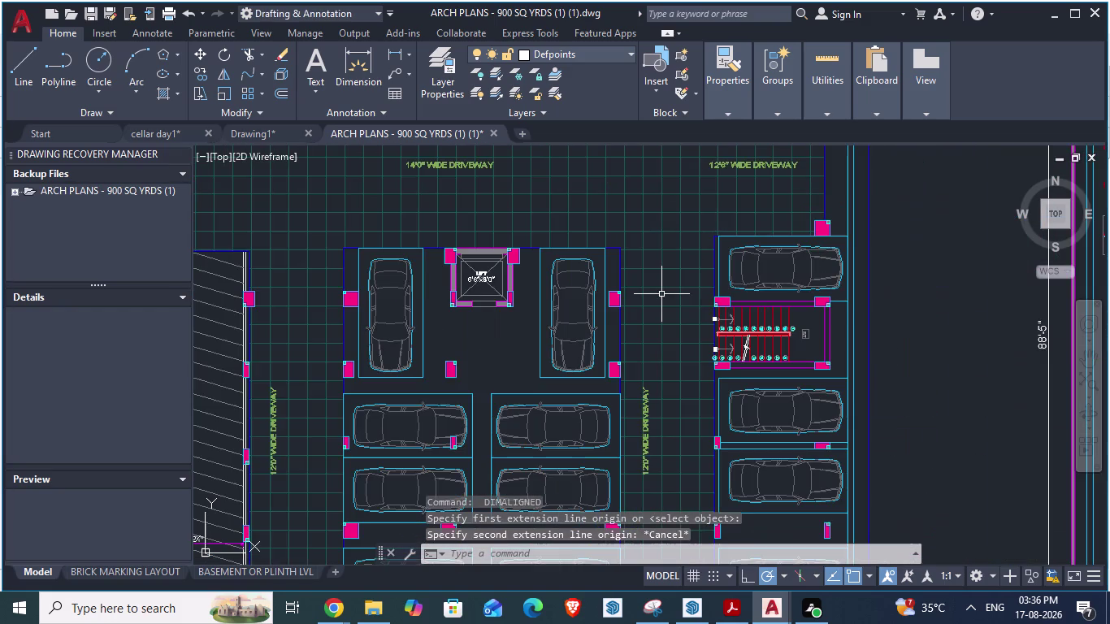
scroll(up, 3)
key(space)
click(619, 273)
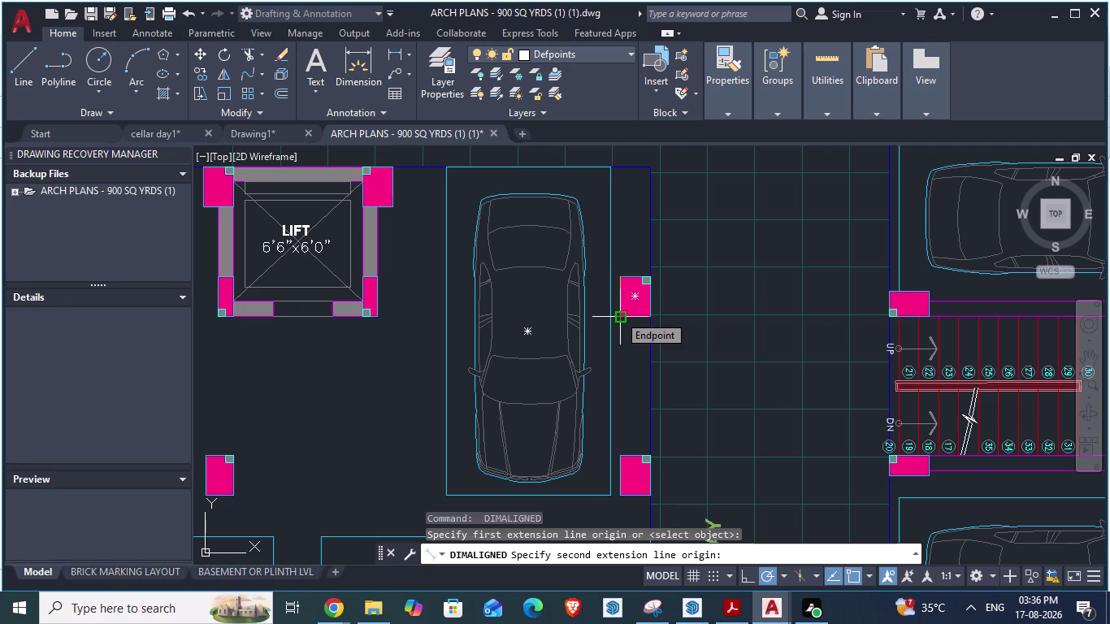
key(Escape)
scroll(down, 3)
scroll(up, 3)
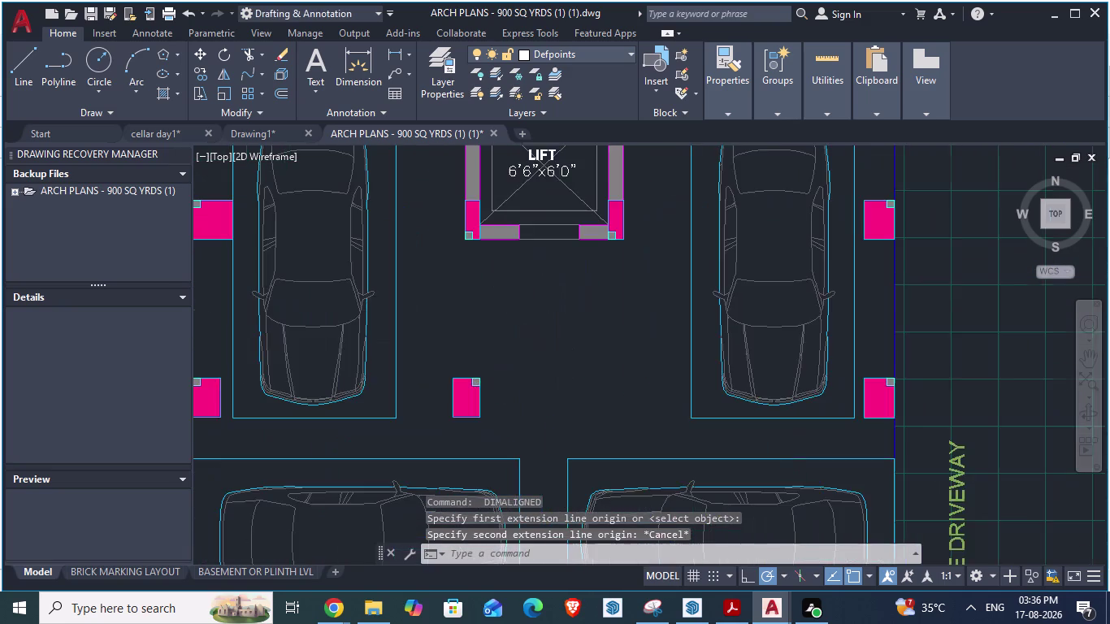
key(space)
click(403, 387)
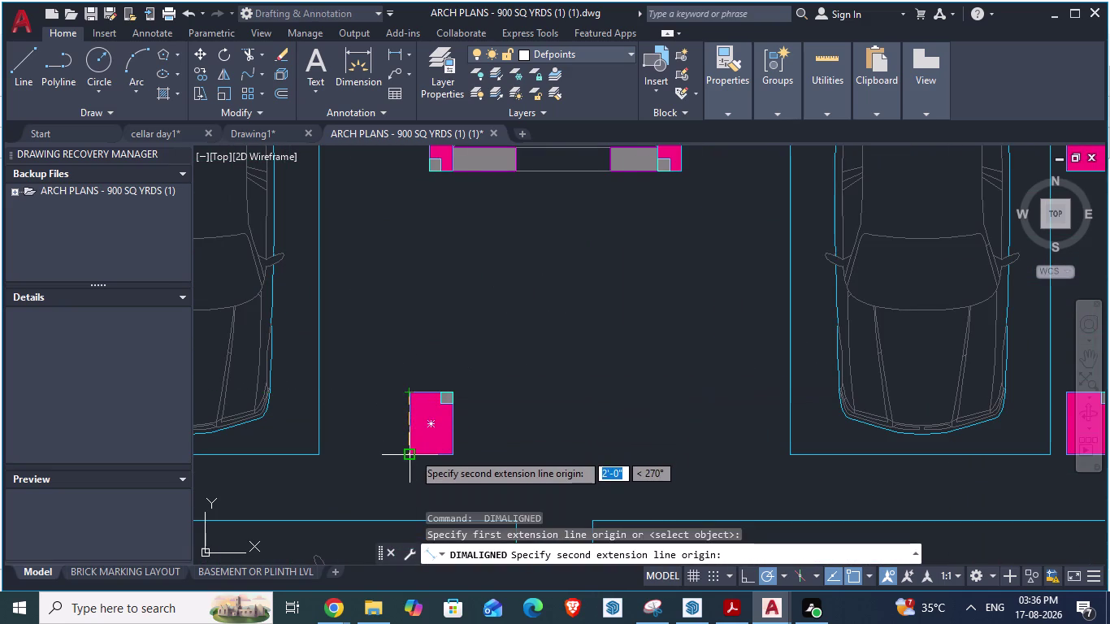
key(Escape)
Check the 0'-3" column offset and driveway-side column spacing, then return to SketchUp.
scroll(down, 3)
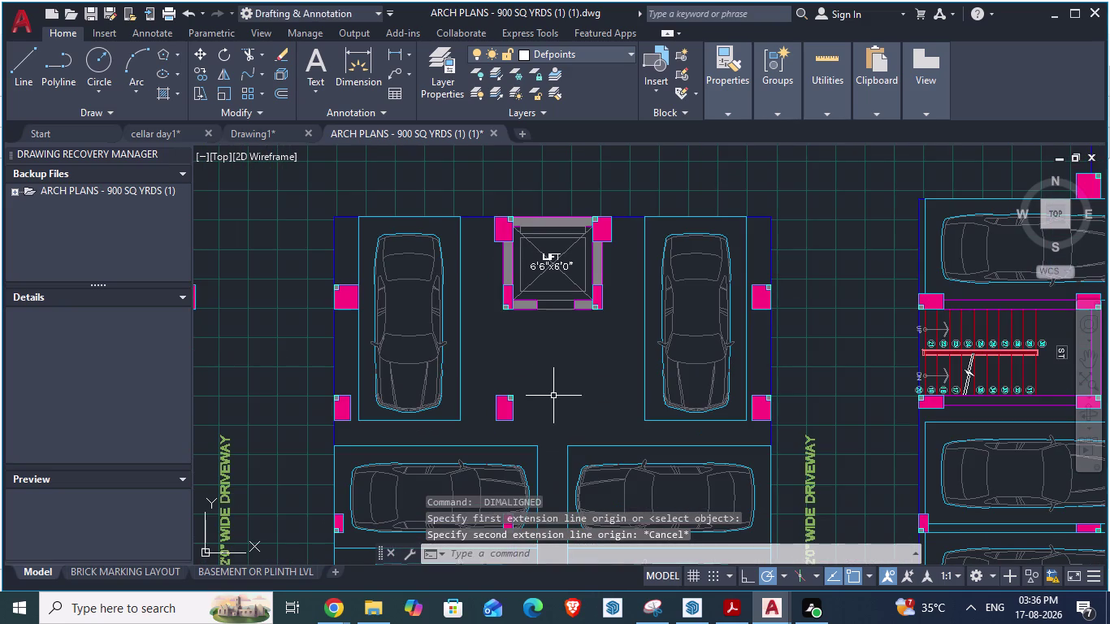
scroll(up, 3)
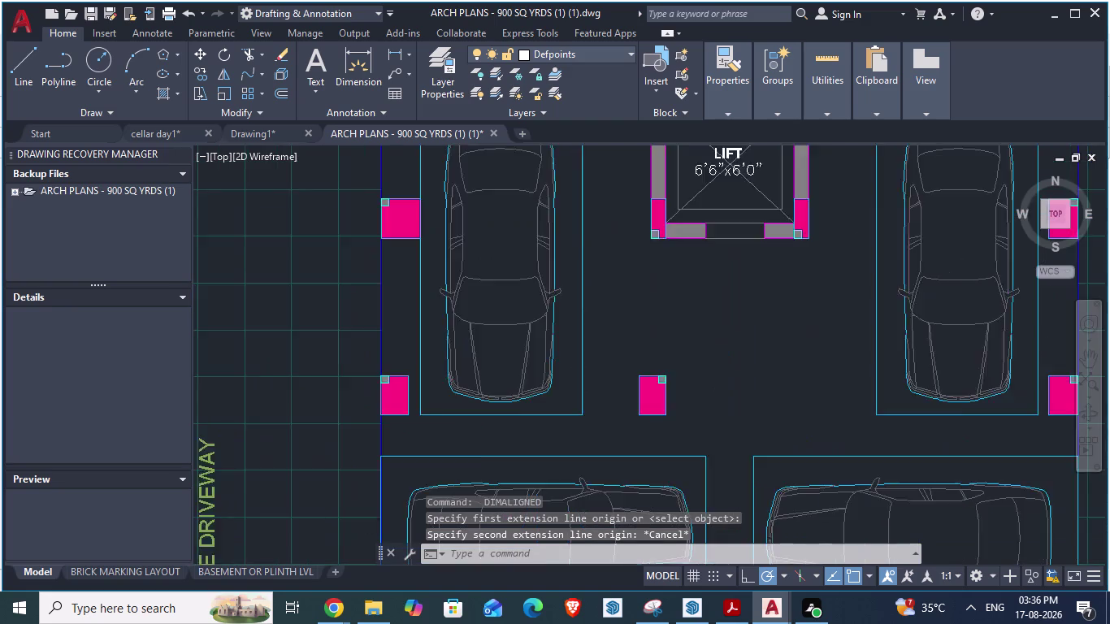
key(space)
click(452, 342)
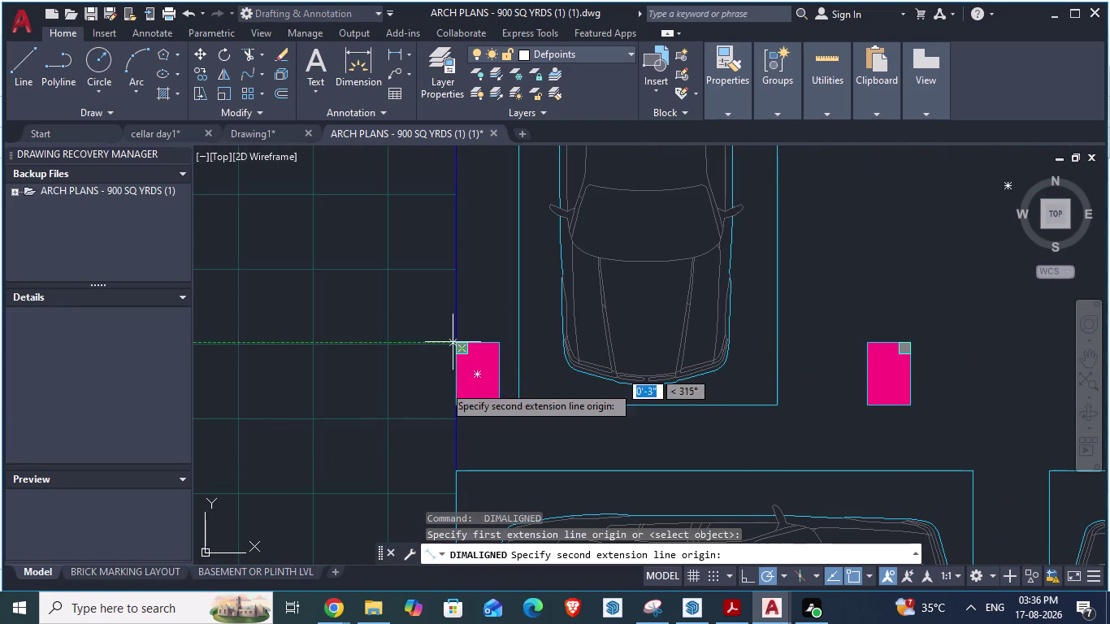
key(Escape)
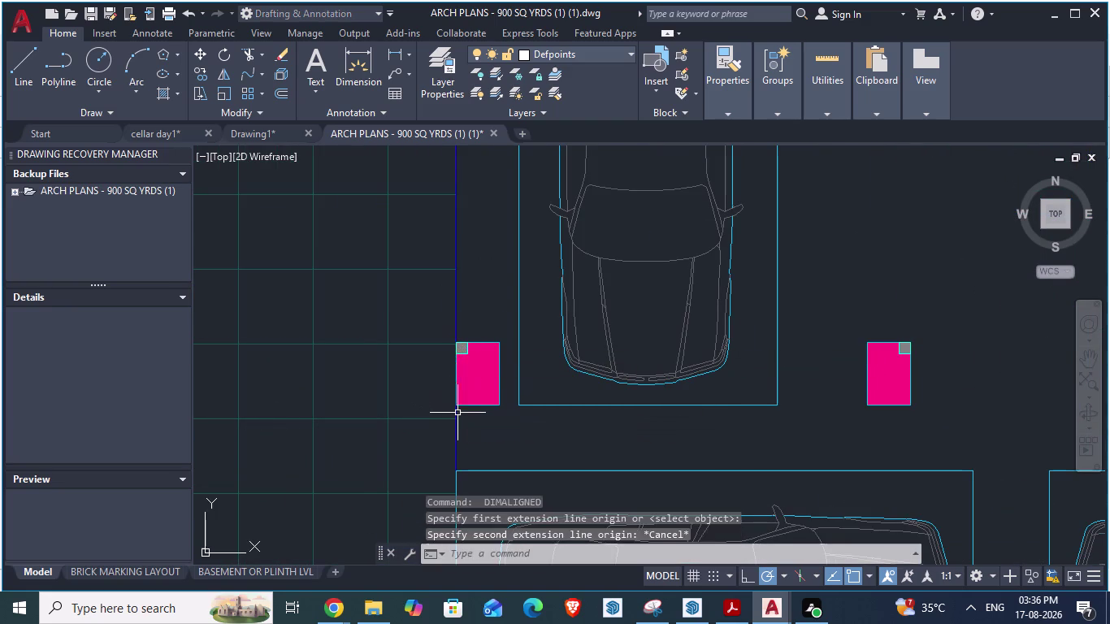
scroll(down, 3)
scroll(up, 3)
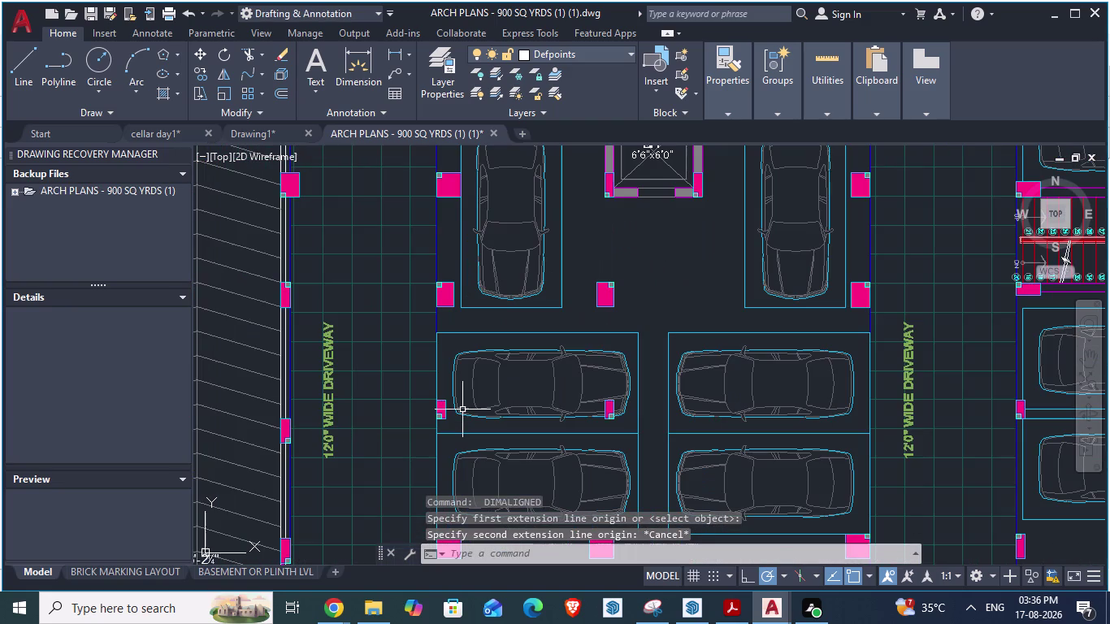
scroll(up, 3)
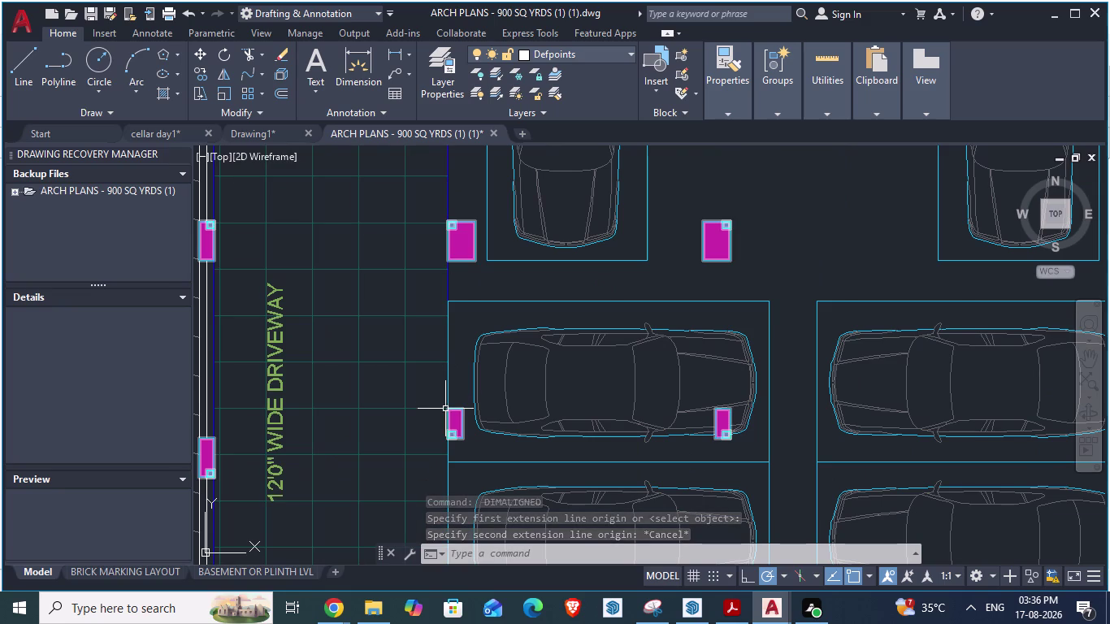
key(space)
click(447, 408)
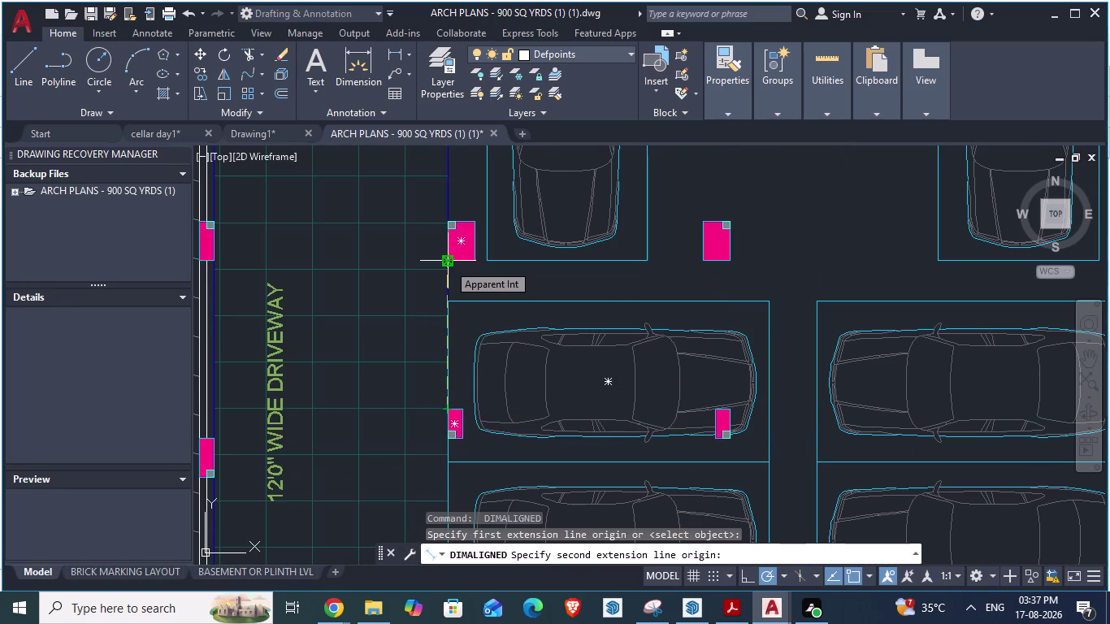
key(alt+Tab)
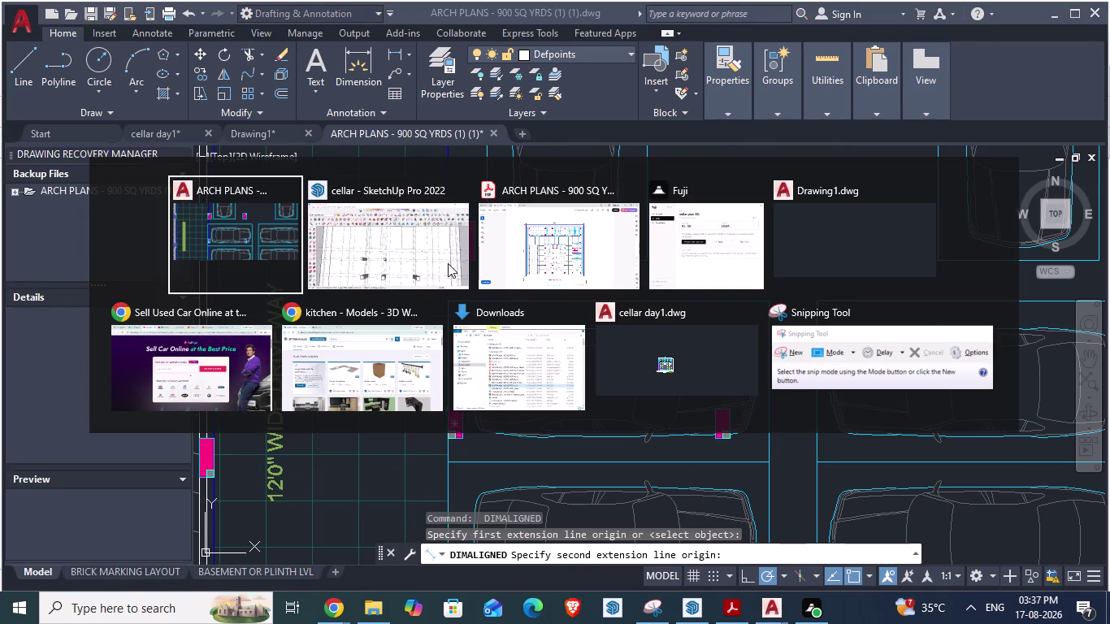
key(alt+Tab)
scroll(down, 3)
Place a Tape Measure guide 7'7.5" from a point between the column blocks.
scroll(up, 3)
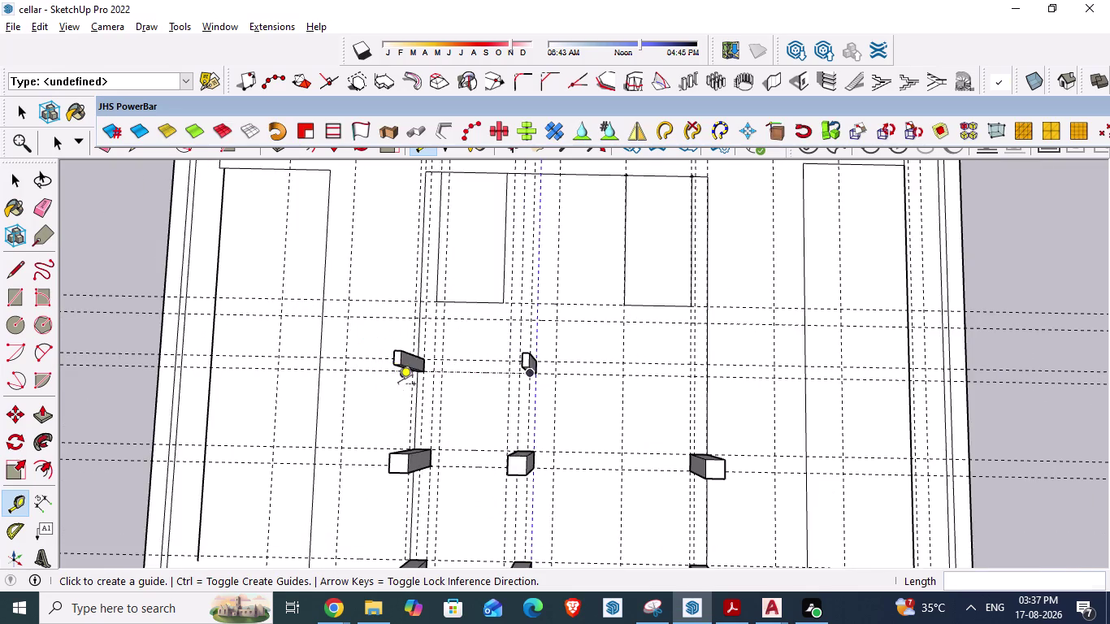
middle_drag(398, 385, 398, 463)
scroll(up, 3)
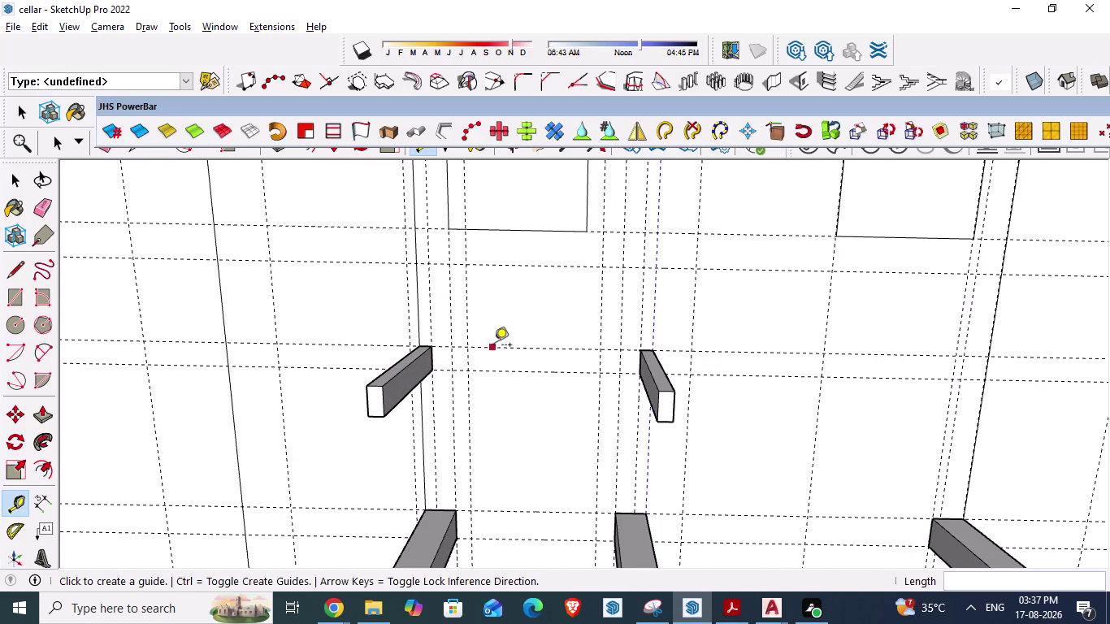
click(494, 346)
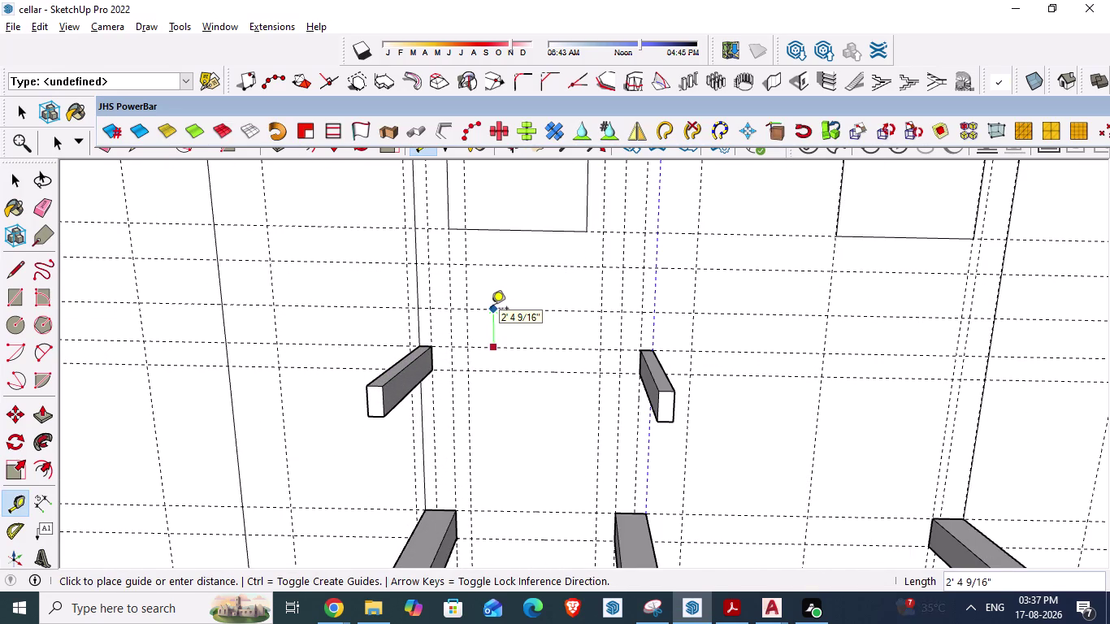
key(7)
key(apostrophe)
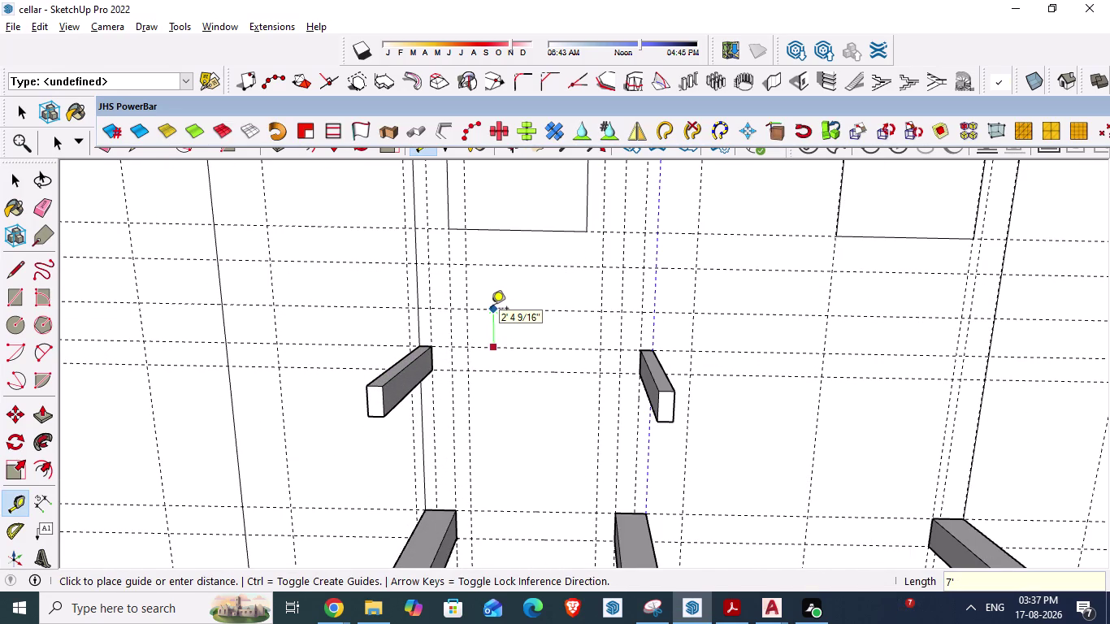
text(7.5)
text(")
key(Return)
Orbit the blocks, flip to AutoCAD and back, and undo the last change.
scroll(down, 3)
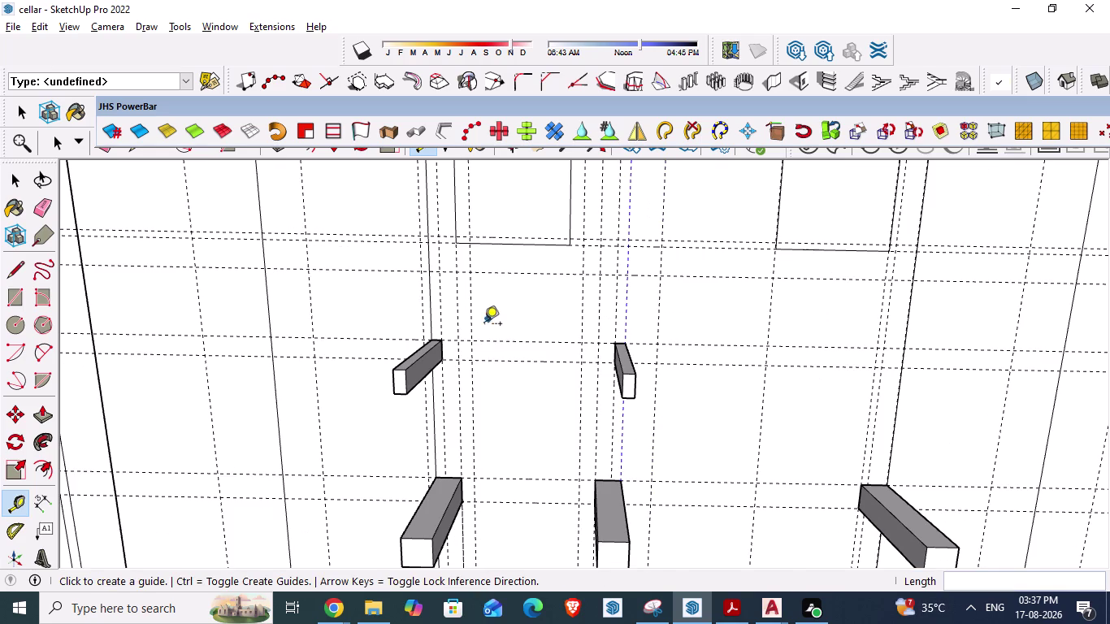
middle_drag(462, 395, 476, 331)
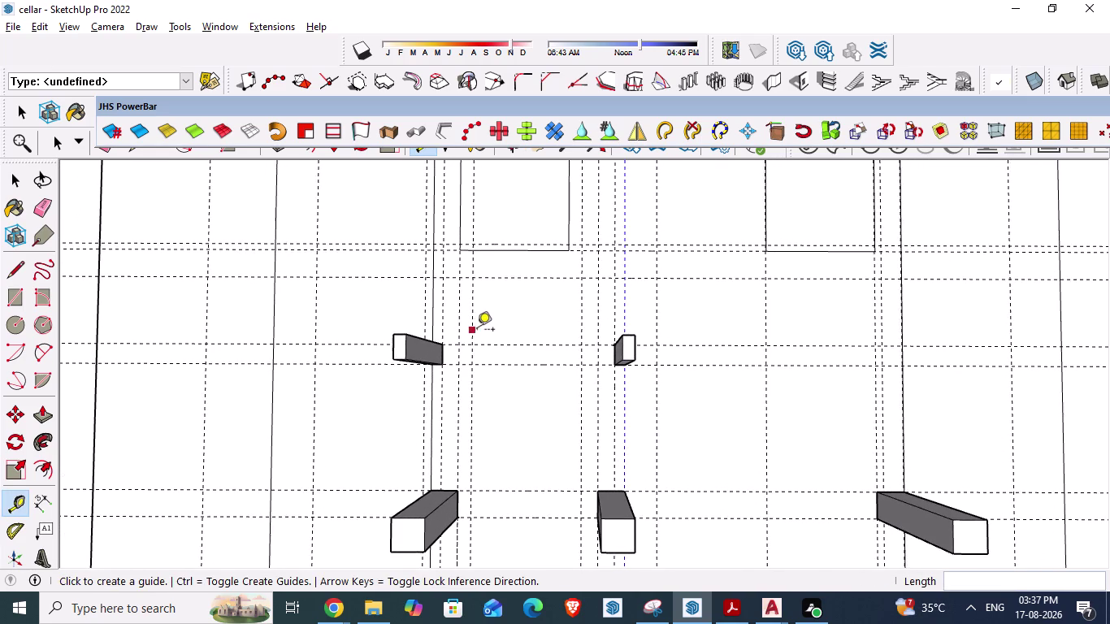
scroll(down, 3)
scroll(down, 3)
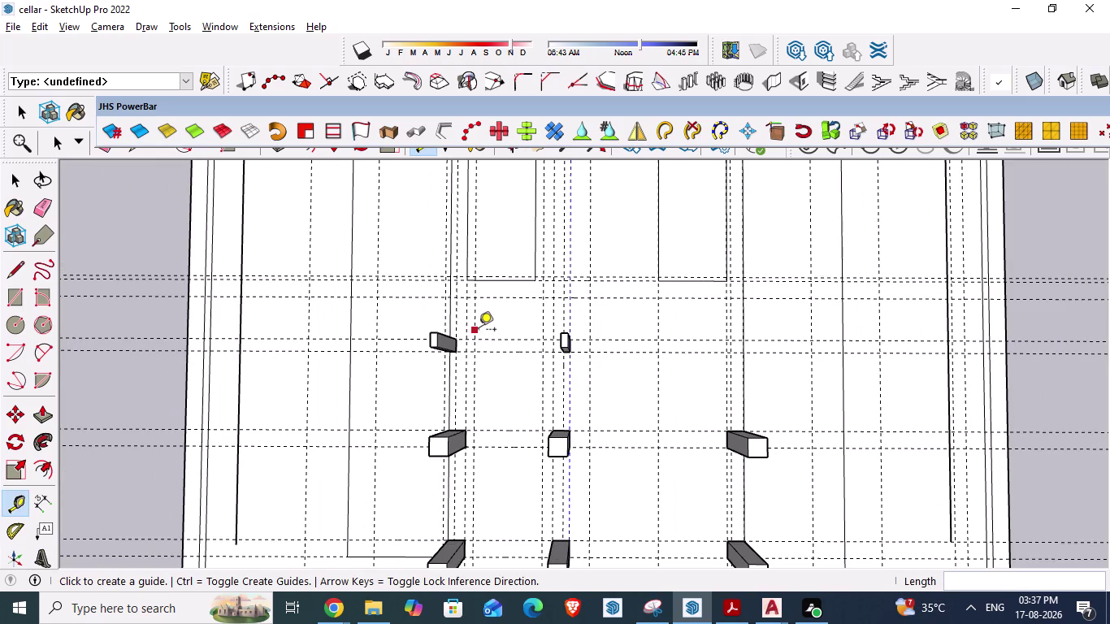
scroll(down, 3)
key(alt+Tab)
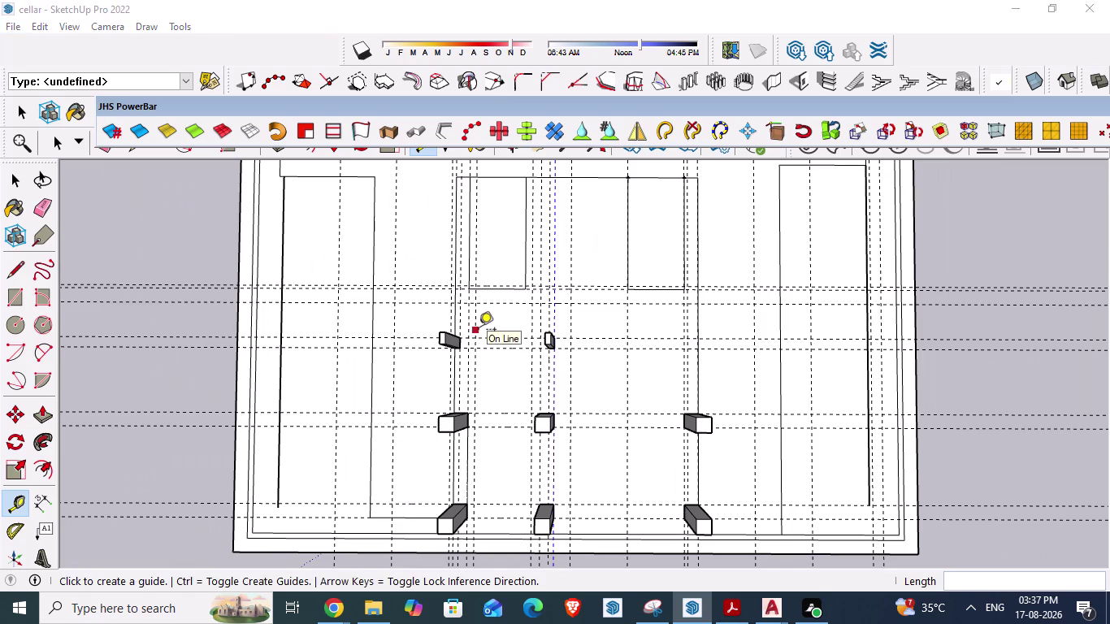
key(alt+Tab)
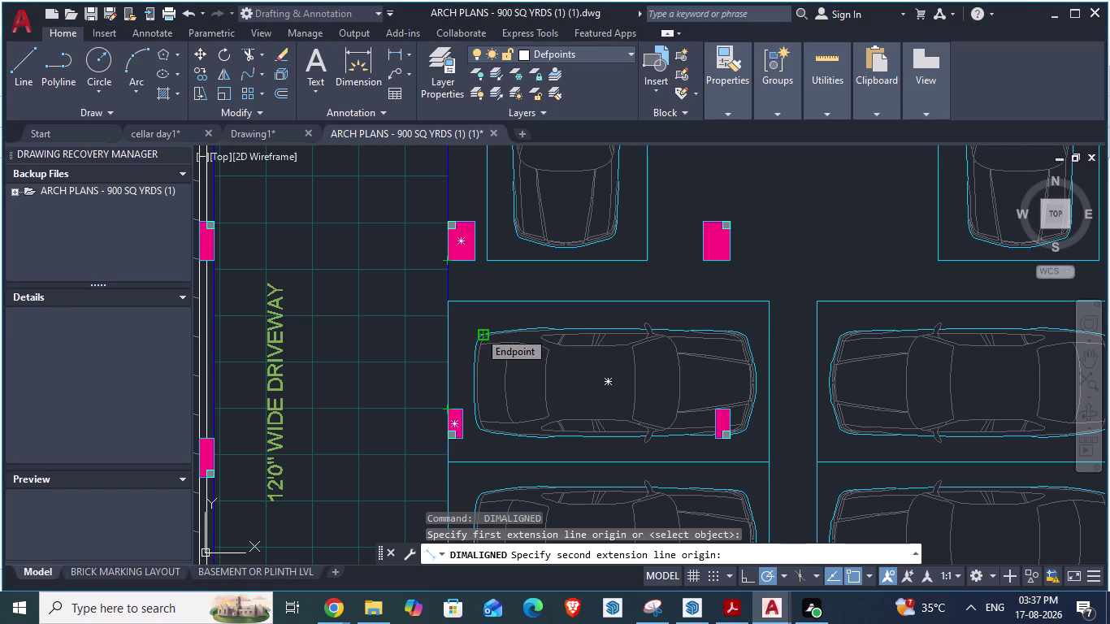
key(alt+Tab)
key(alt+Tab)
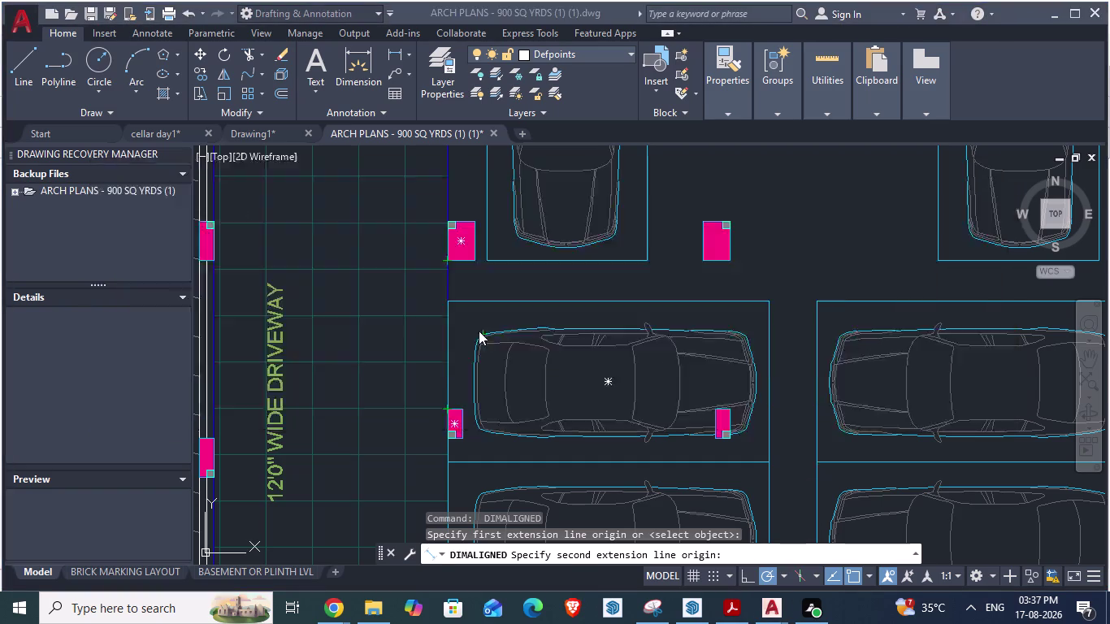
scroll(up, 3)
key(ctrl+z)
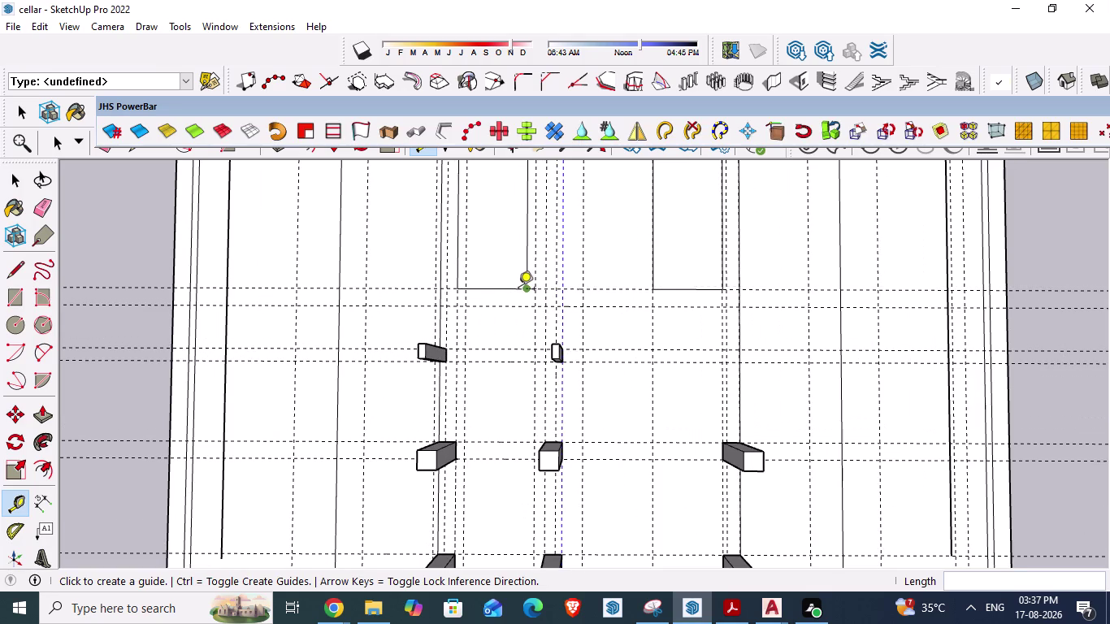
Enter a 7' guide from the upper columns' edge, then switch to AutoCAD.
scroll(up, 3)
scroll(up, 3)
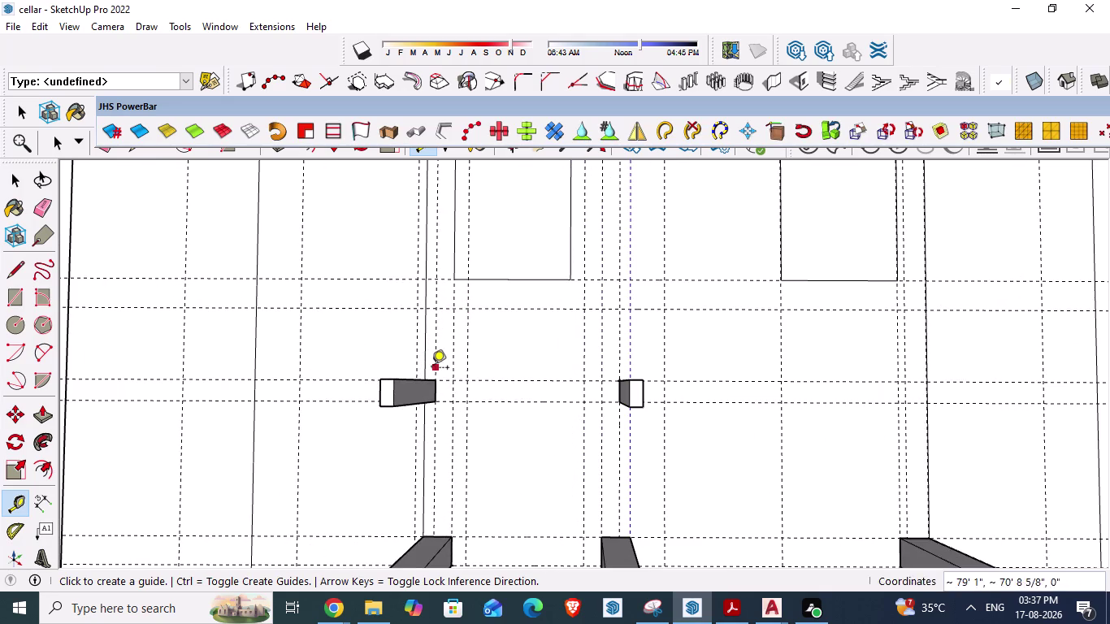
scroll(up, 3)
middle_drag(387, 410, 401, 442)
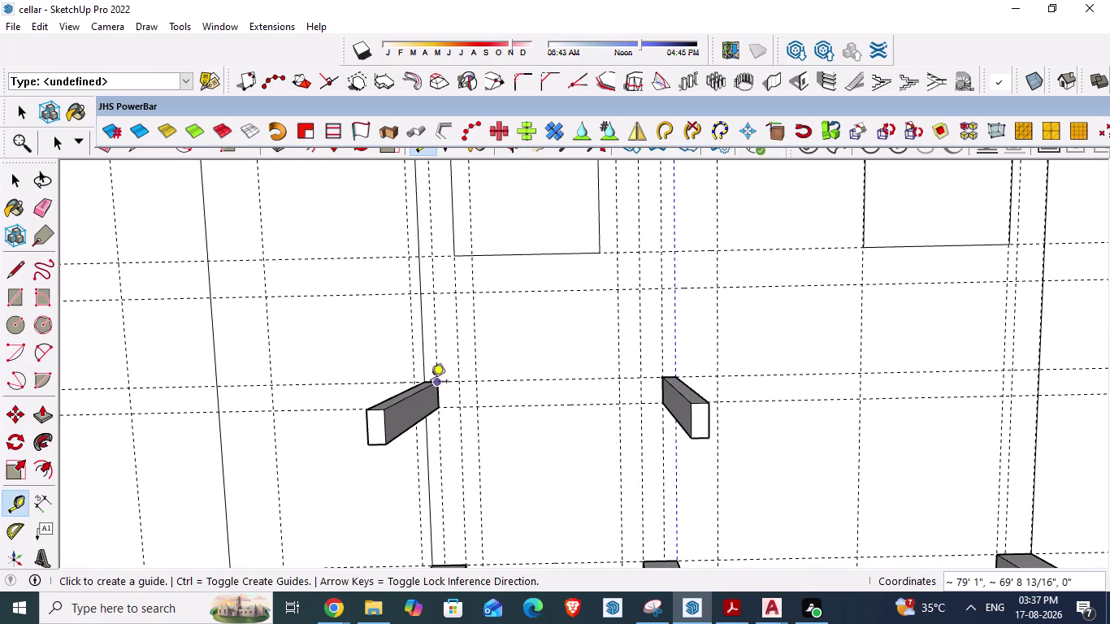
click(500, 382)
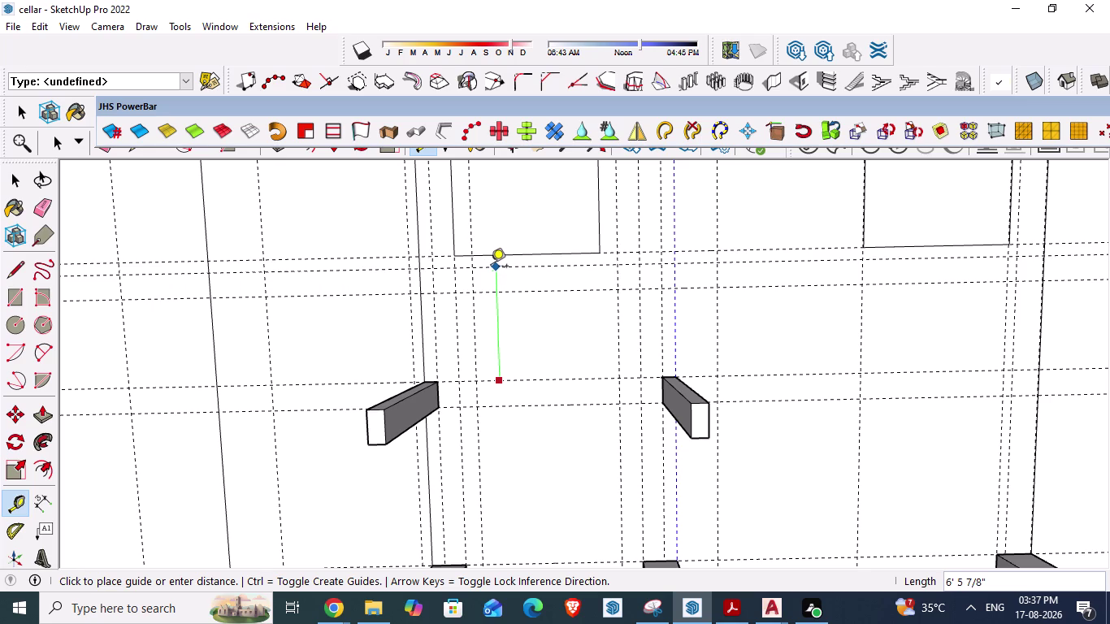
text(7')
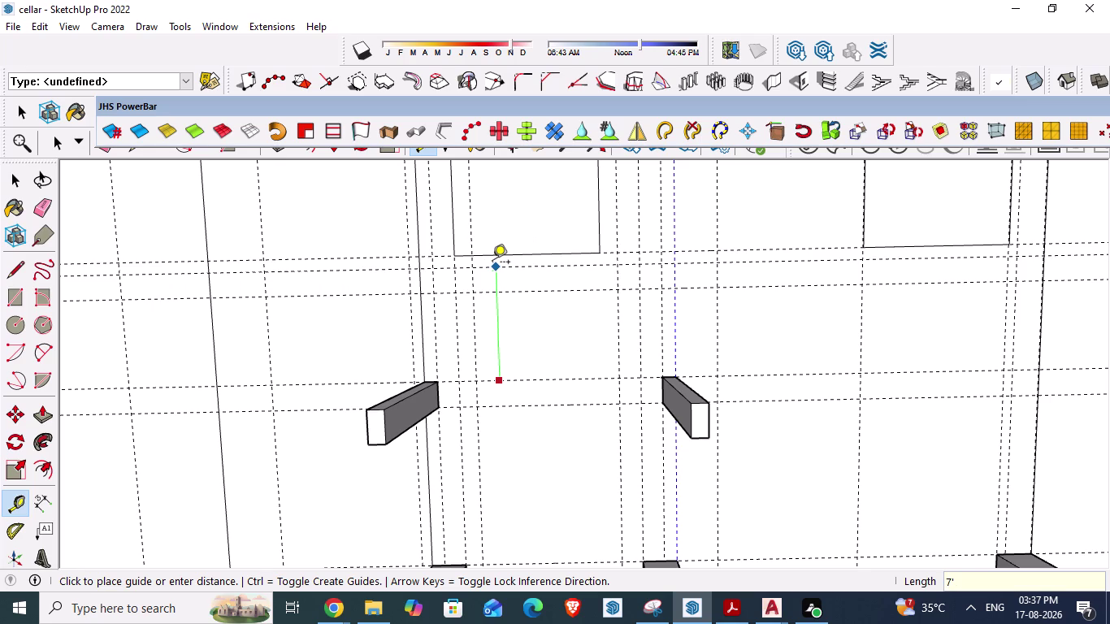
key(ctrl+z)
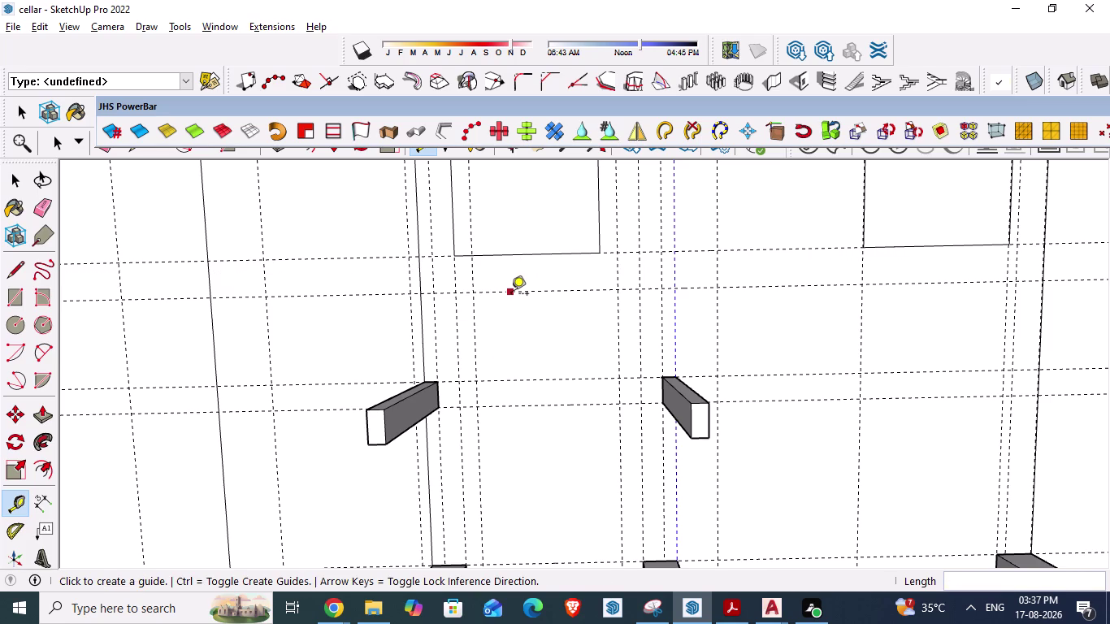
key(alt+Tab)
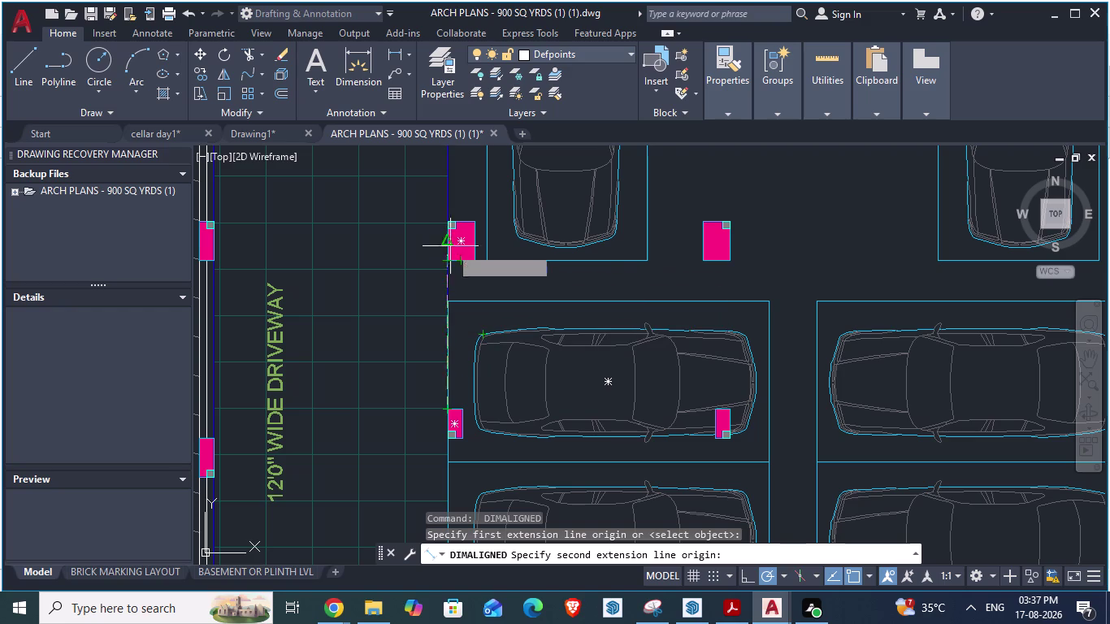
Zoom in and out on the pink driveway-side column, then switch back to SketchUp.
scroll(up, 3)
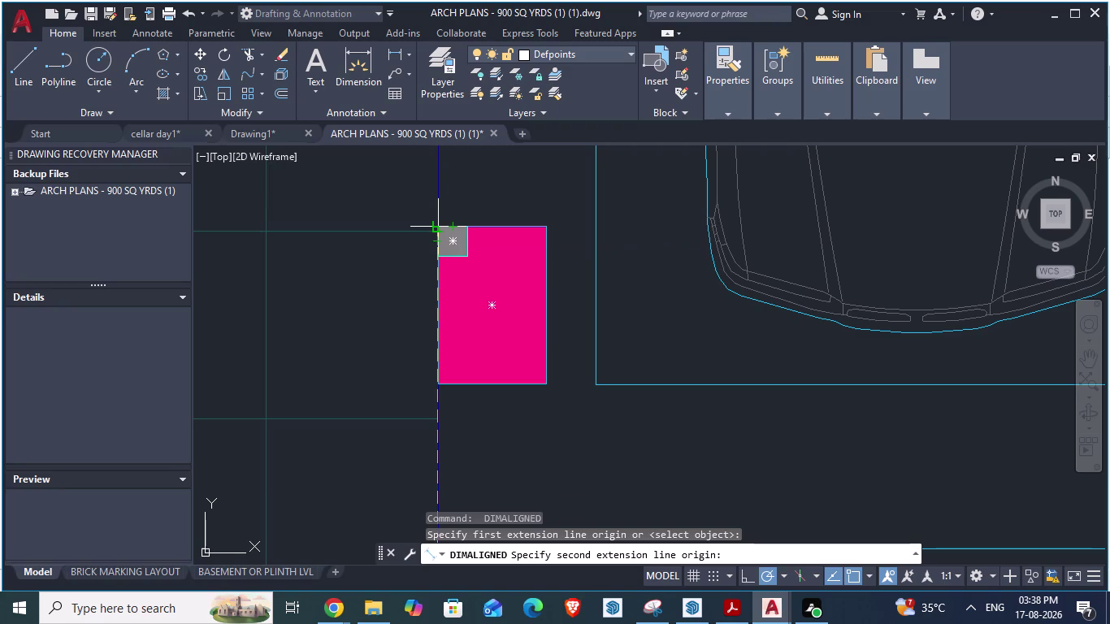
scroll(down, 3)
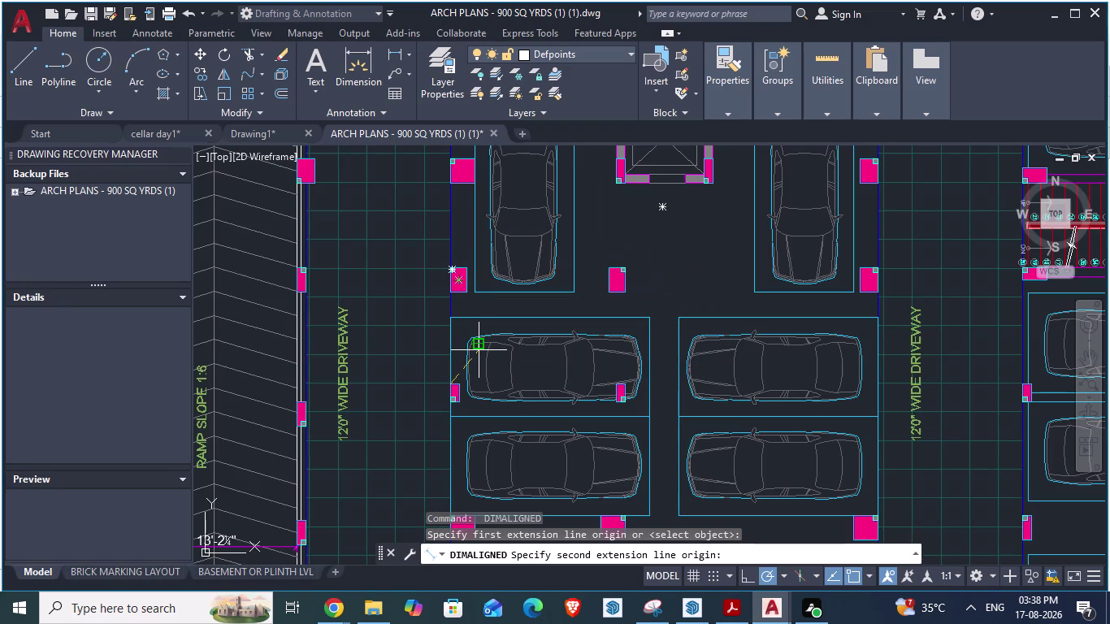
key(alt+Tab)
key(alt+Tab)
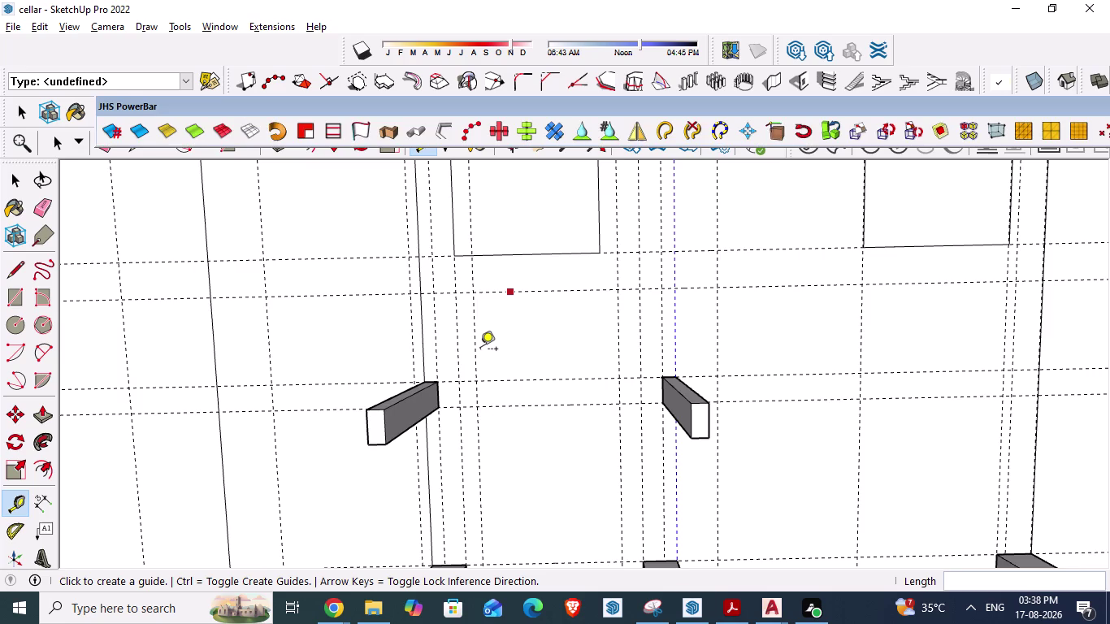
Place a Tape Measure guide 9'7.5" from the room's edge.
scroll(down, 3)
scroll(down, 3)
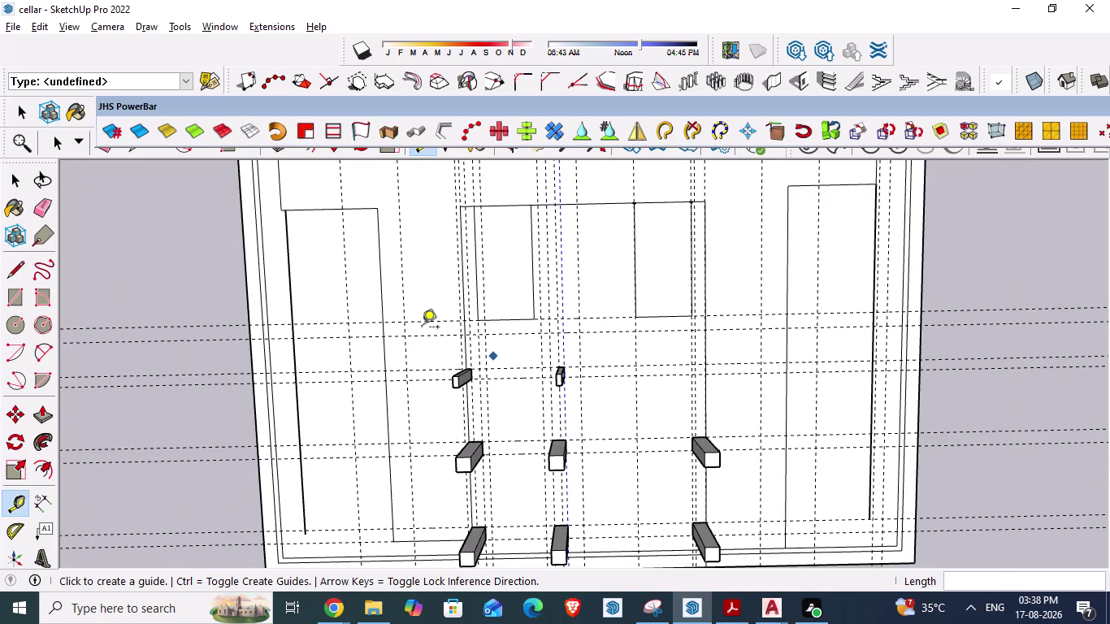
scroll(up, 3)
click(537, 381)
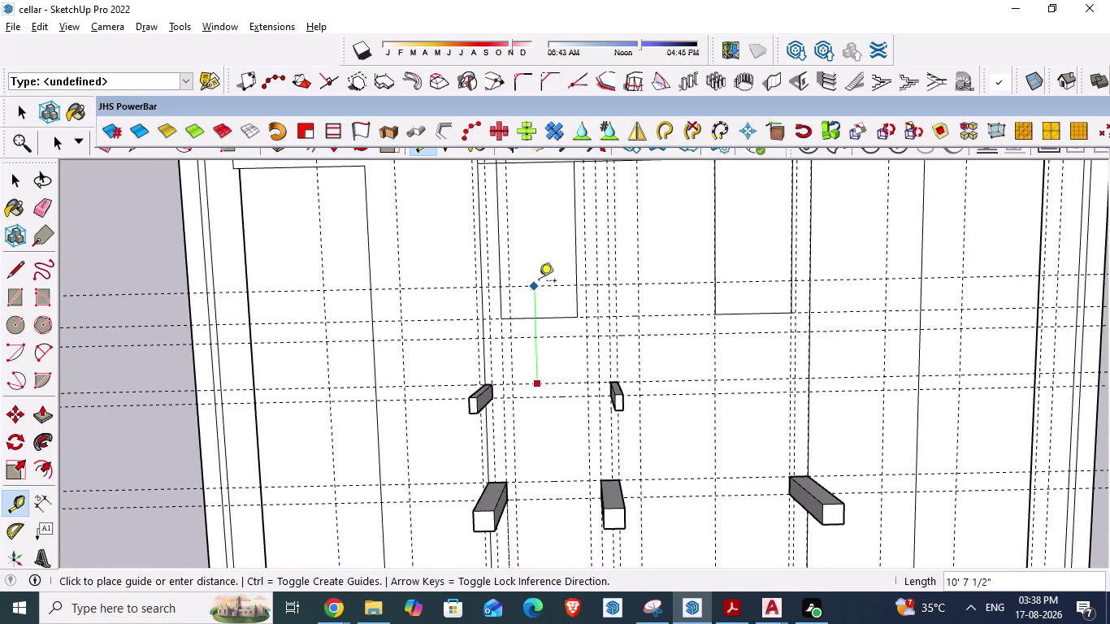
key(9)
key(apostrophe)
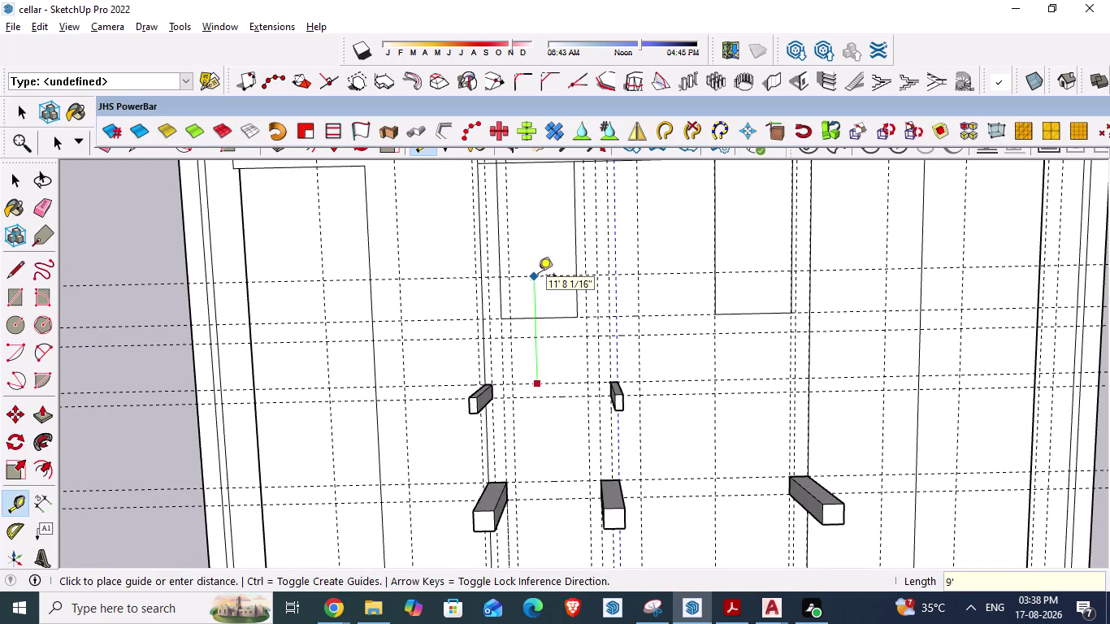
key(4)
key(BackSpace)
text(7)
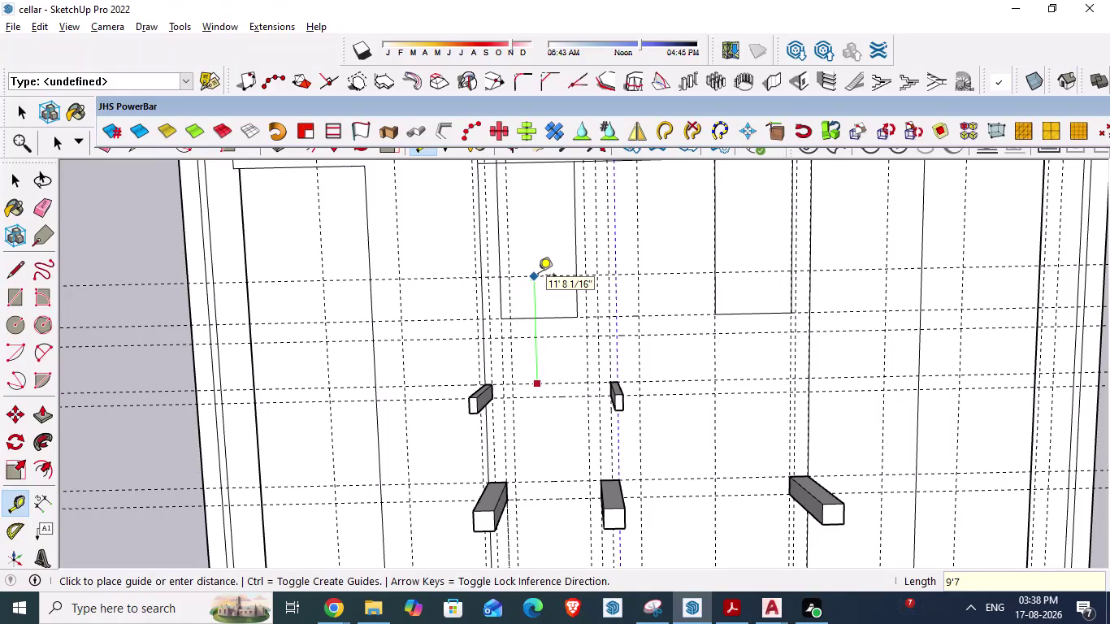
text(.5")
key(Return)
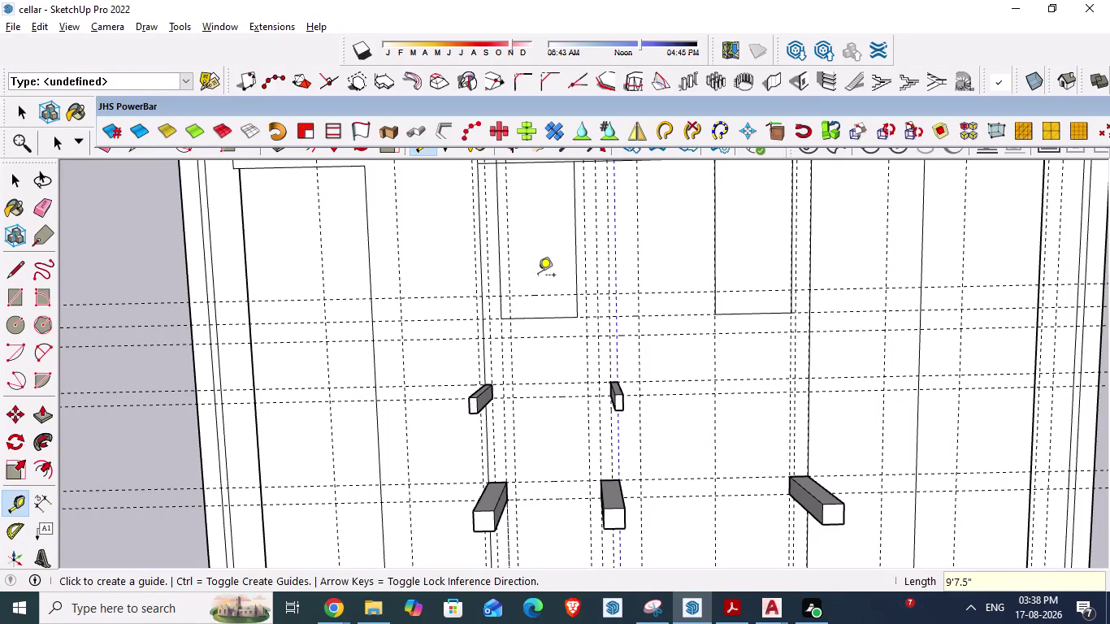
Start another guide near the upper columns and undo it.
scroll(up, 3)
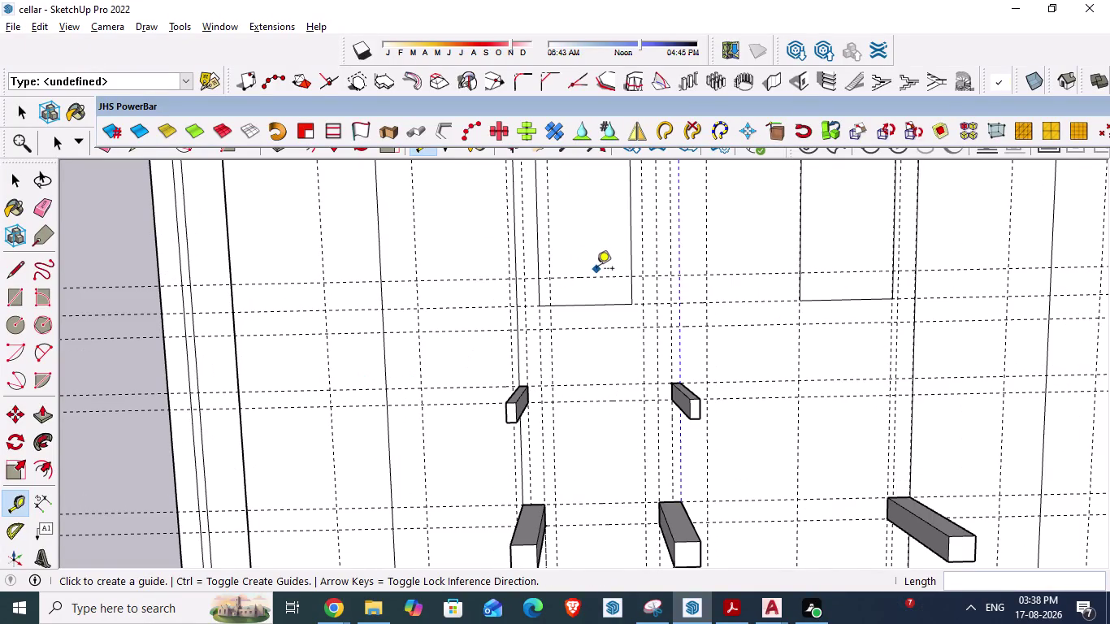
click(591, 275)
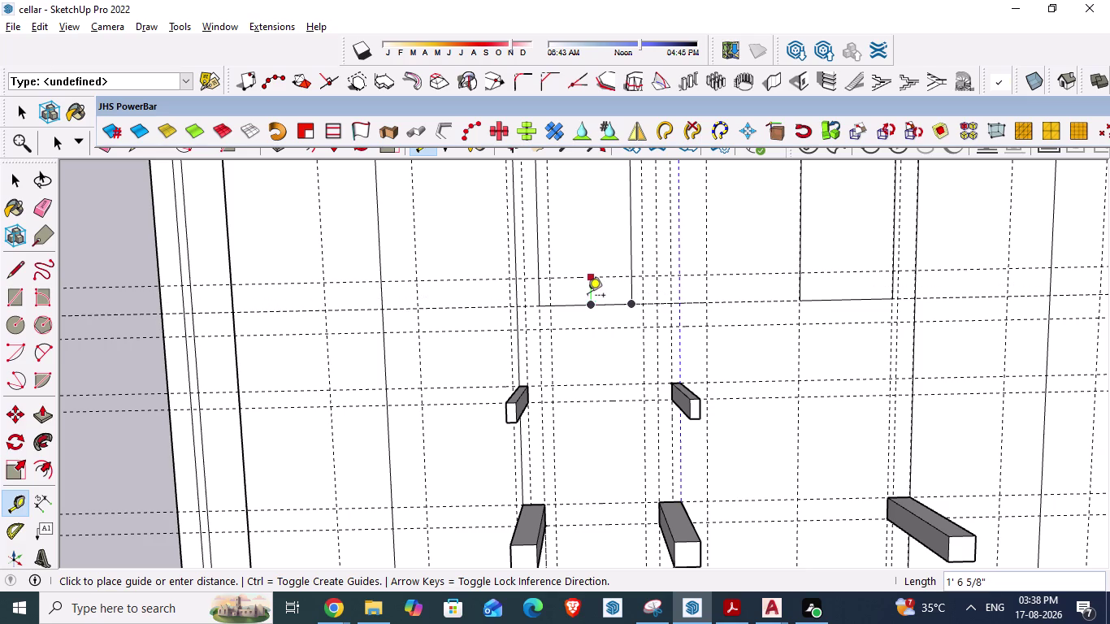
key(ctrl+z)
scroll(down, 3)
scroll(down, 3)
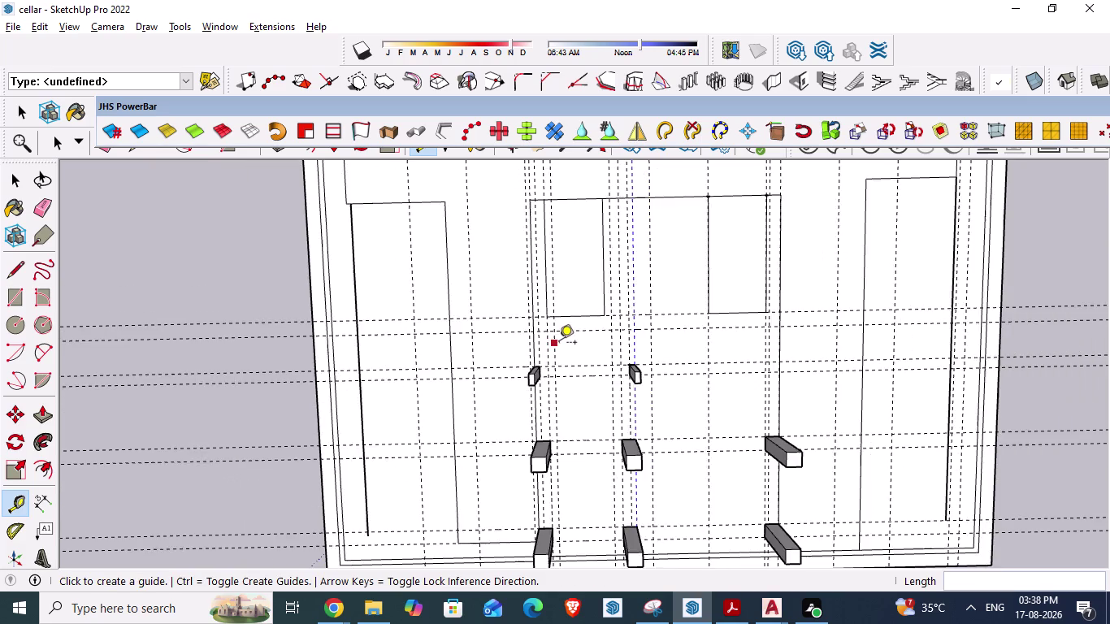
scroll(down, 3)
scroll(up, 3)
scroll(up, 3)
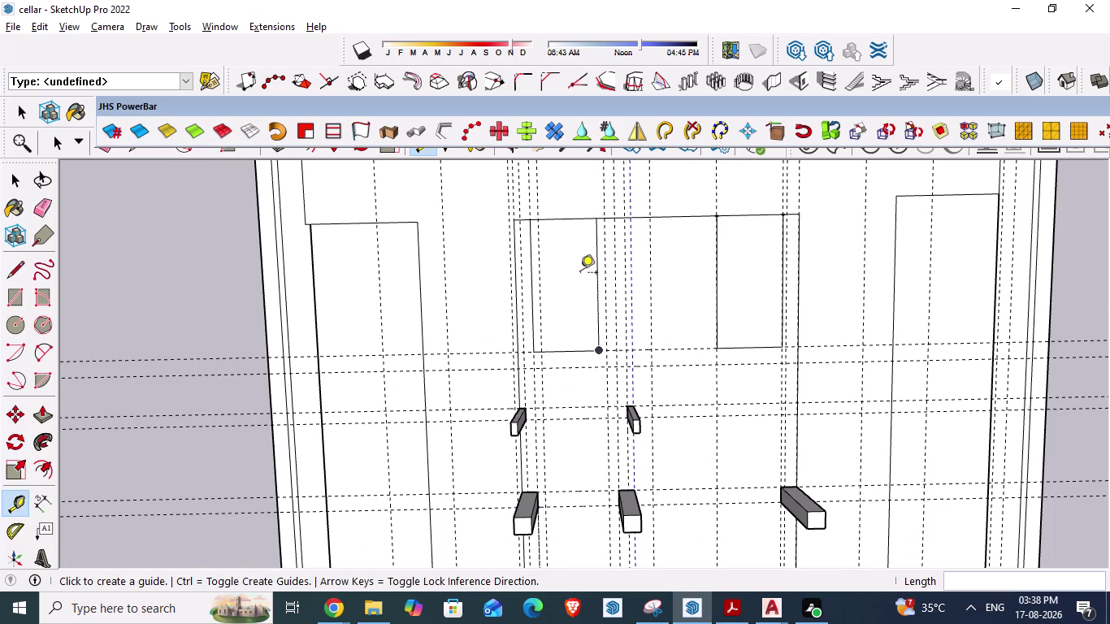
Cancel the measurement, switch to Select, and zoom out over all column blocks.
key(Escape)
key(ctrl+s)
scroll(down, 3)
middle_drag(560, 424, 529, 298)
scroll(down, 3)
key(space)
scroll(down, 3)
middle_drag(589, 426, 603, 498)
scroll(up, 3)
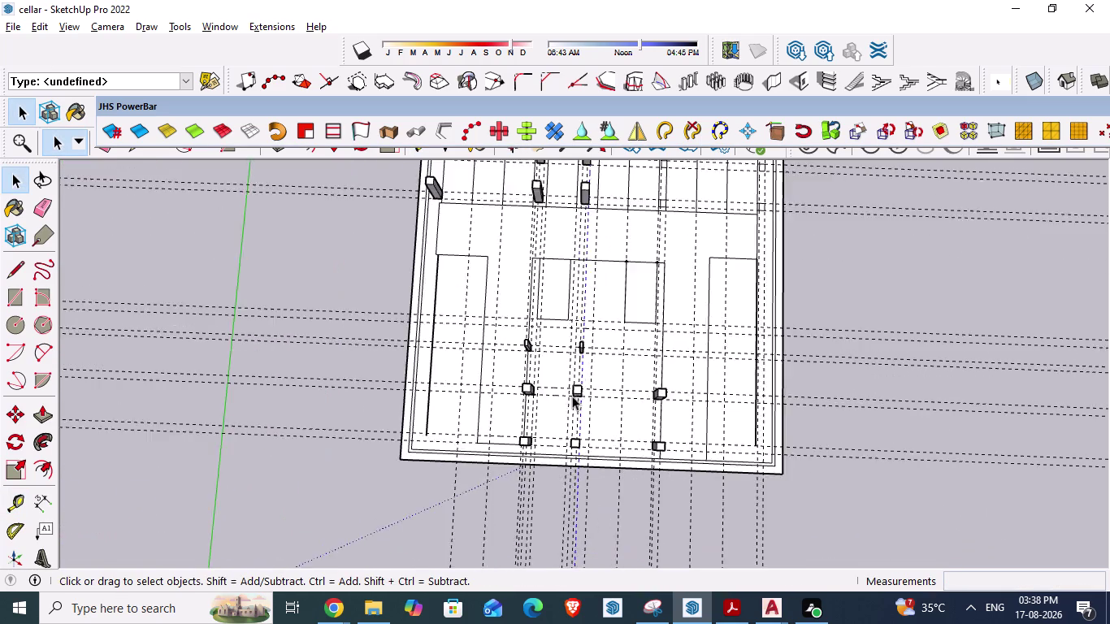
scroll(up, 3)
scroll(up, 3)
scroll(down, 3)
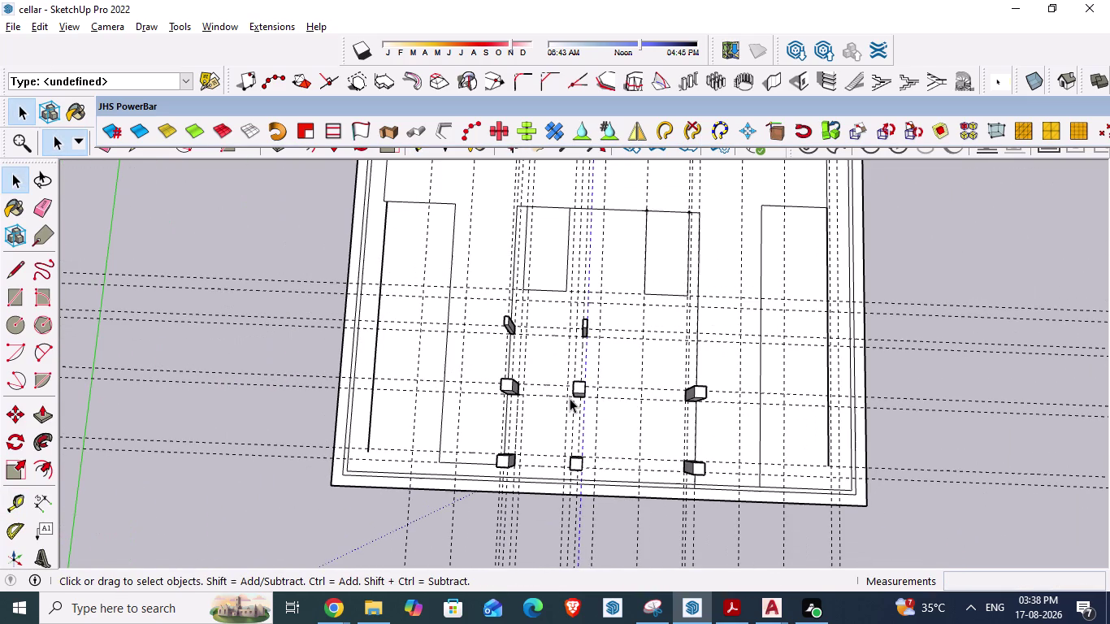